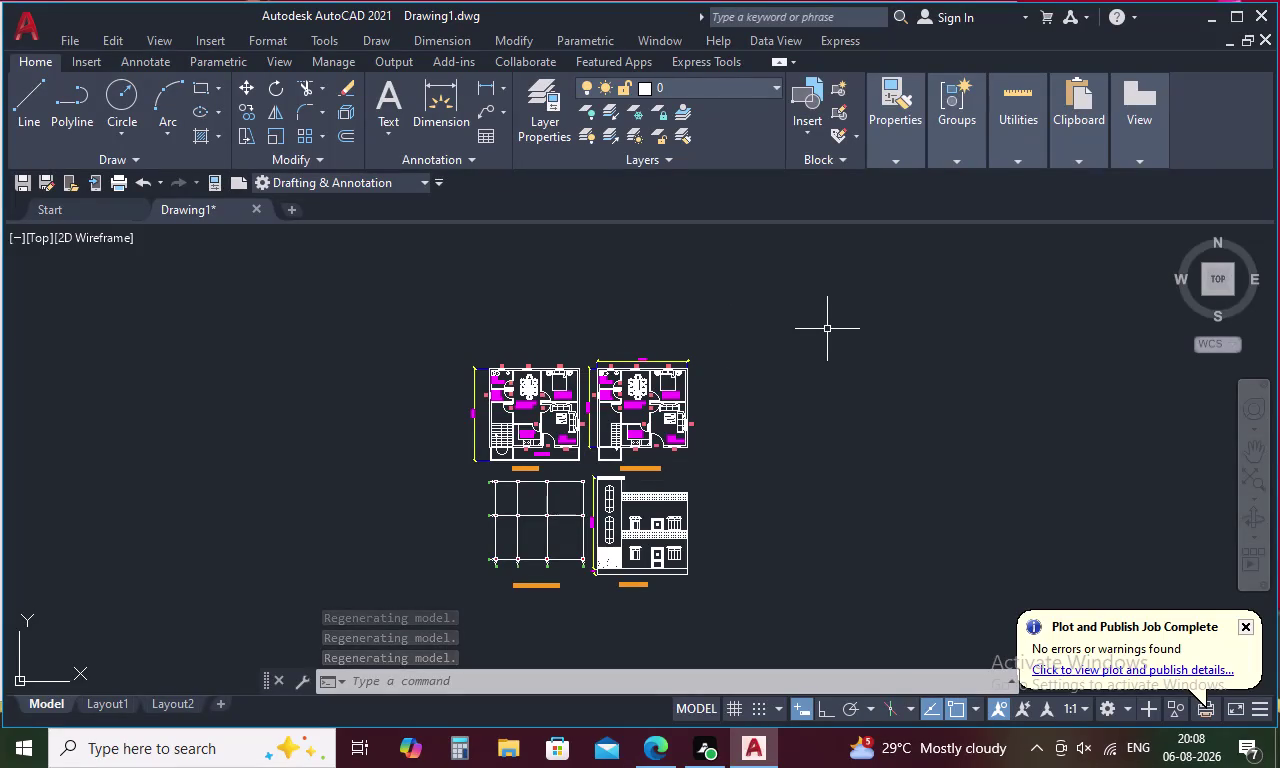
Lasso-select all four drawings on the sheet, then cancel the selection.
drag(841, 314, 841, 558)
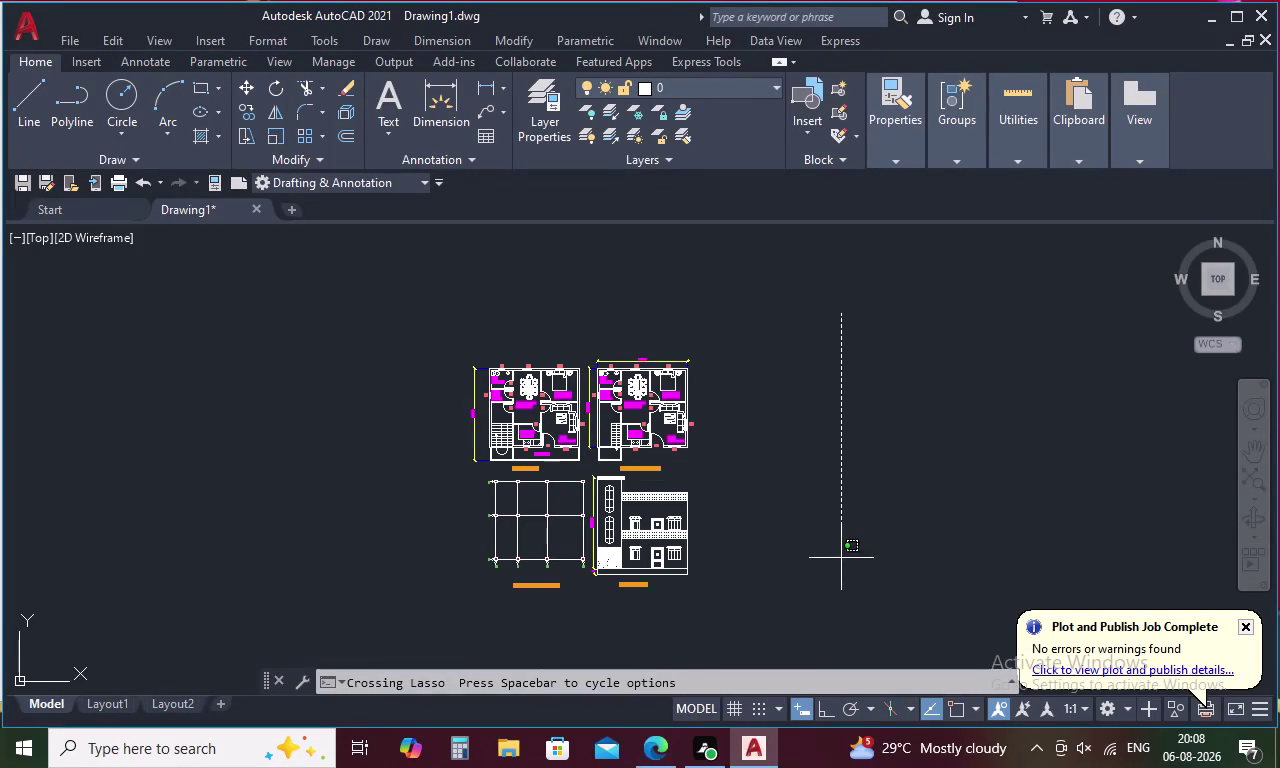
drag(841, 558, 685, 623)
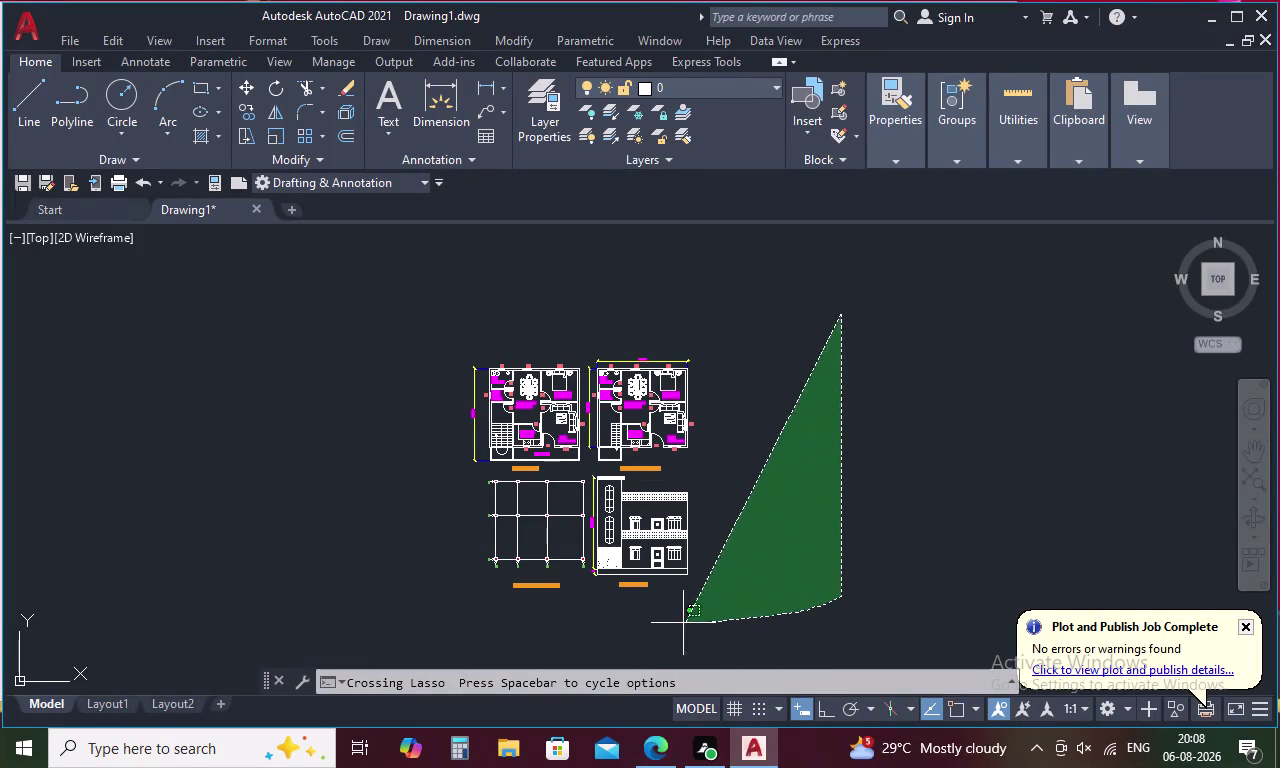
drag(685, 623, 345, 316)
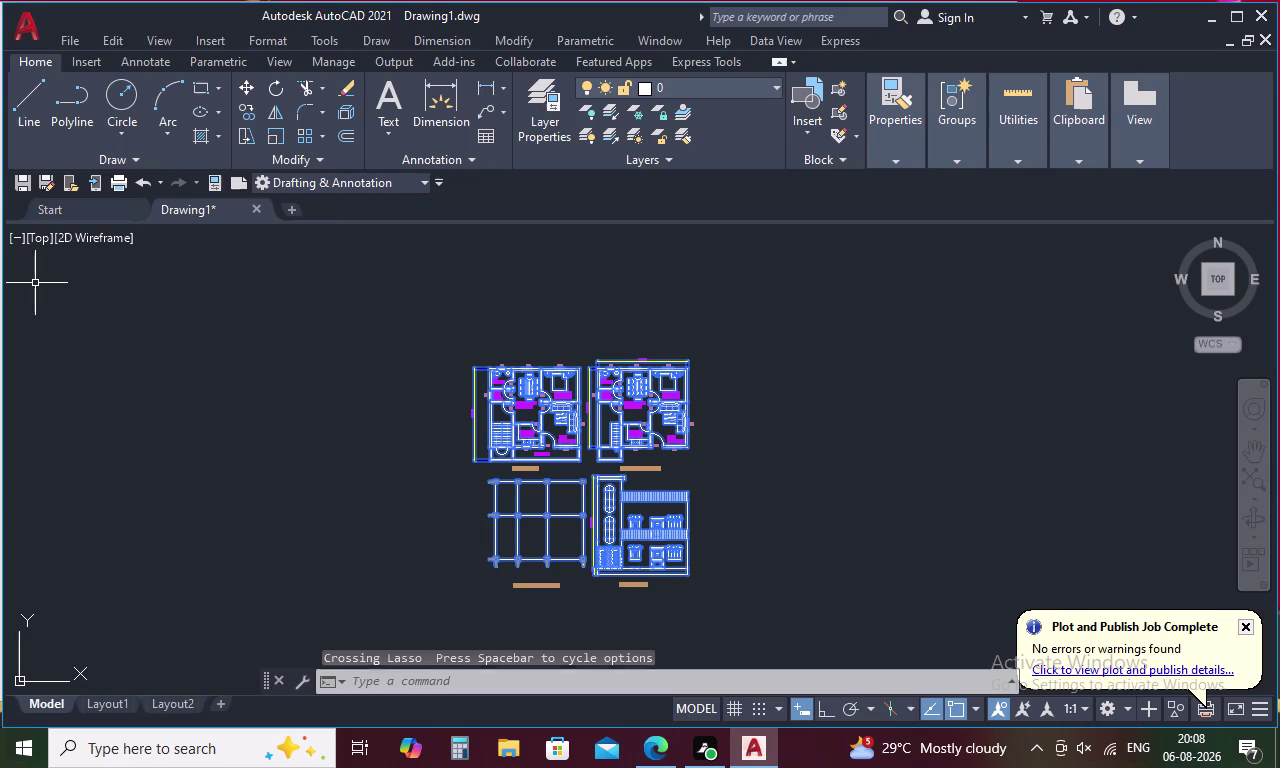
key(Escape)
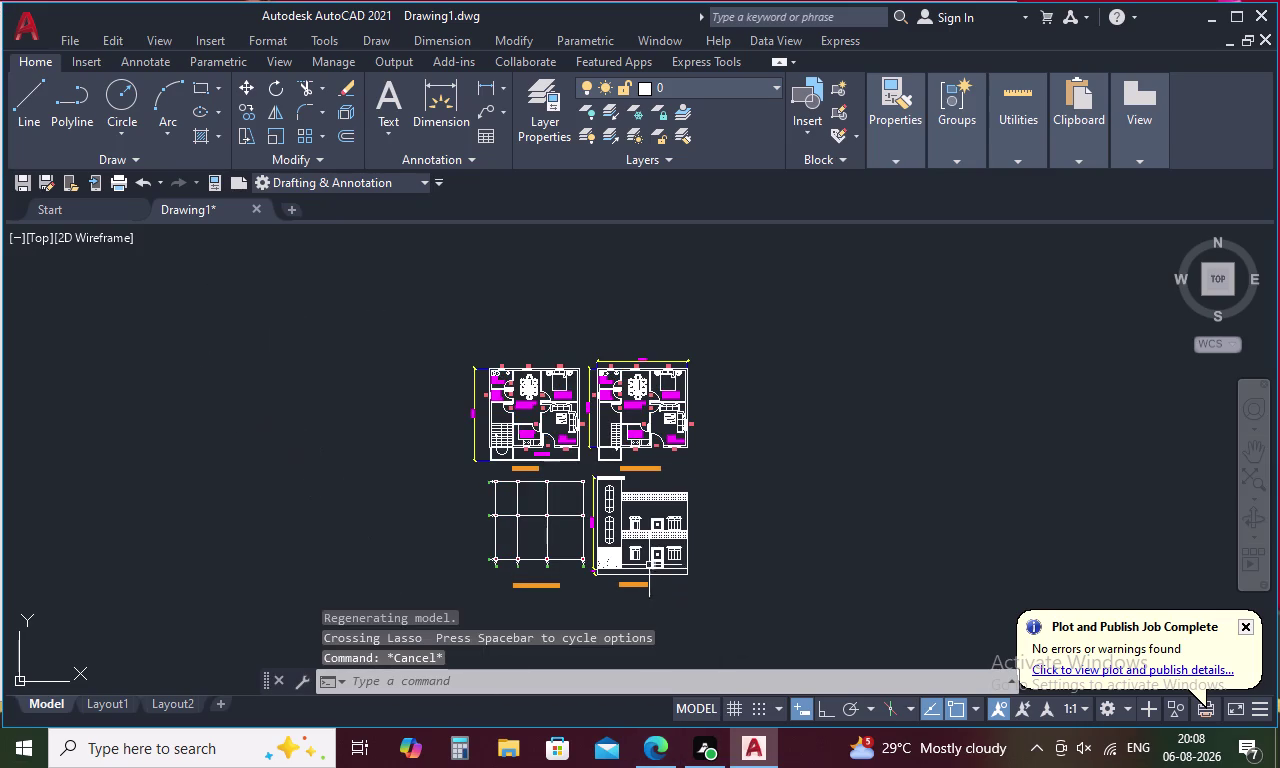
Zoom in on the elevation's two ground-floor grille windows in the hexagon cladding.
scroll(up, 3)
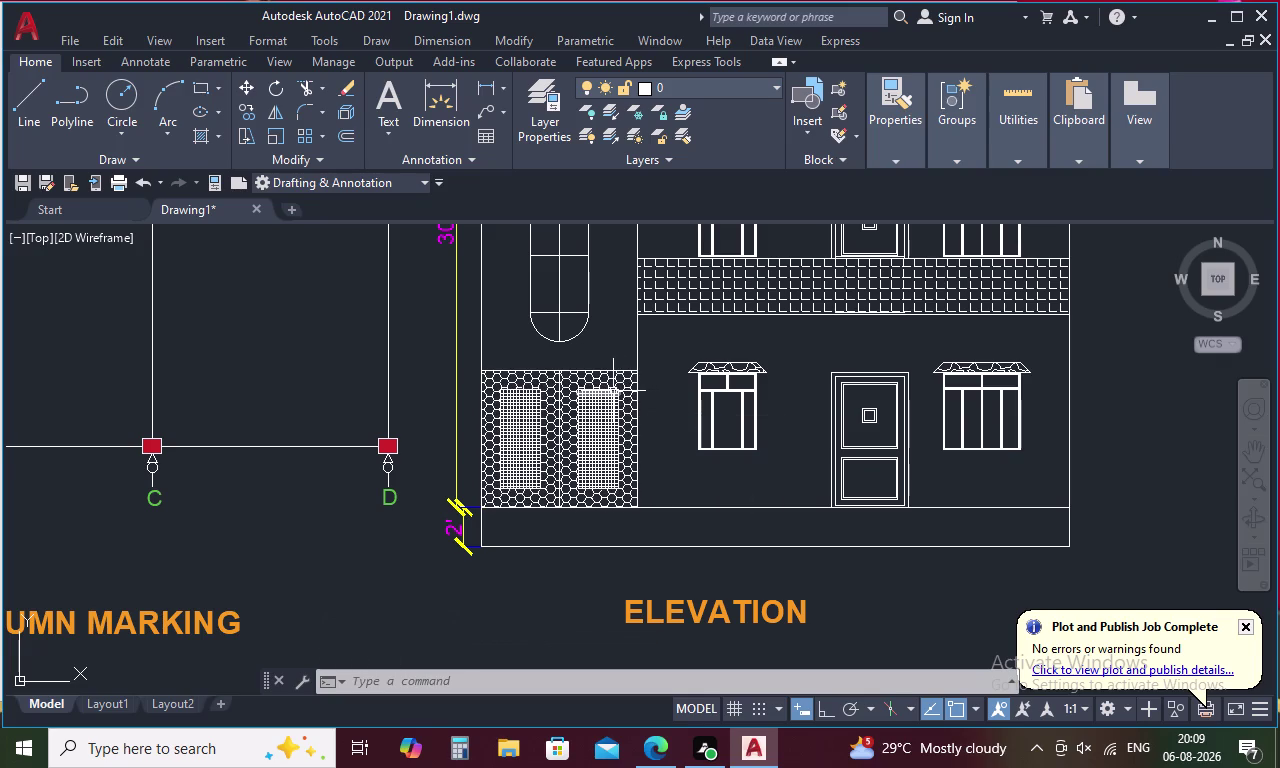
scroll(up, 3)
scroll(up, 3)
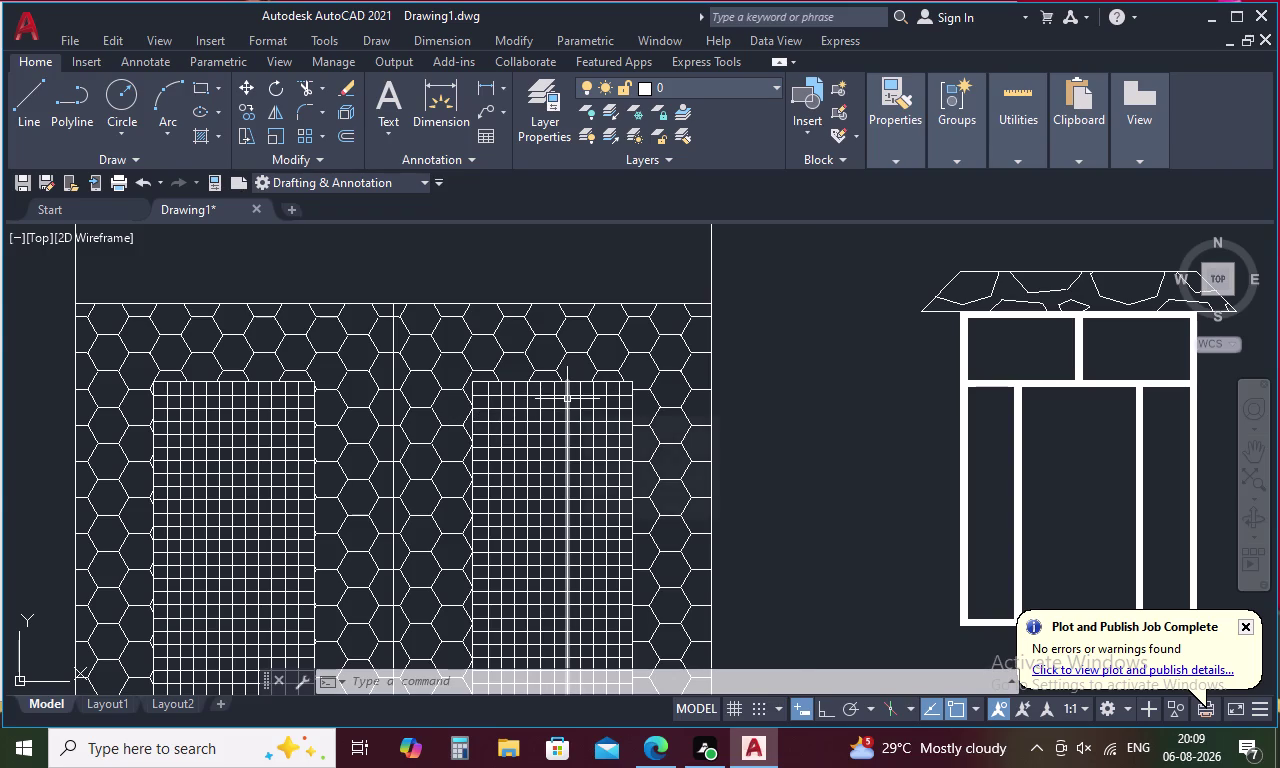
scroll(up, 3)
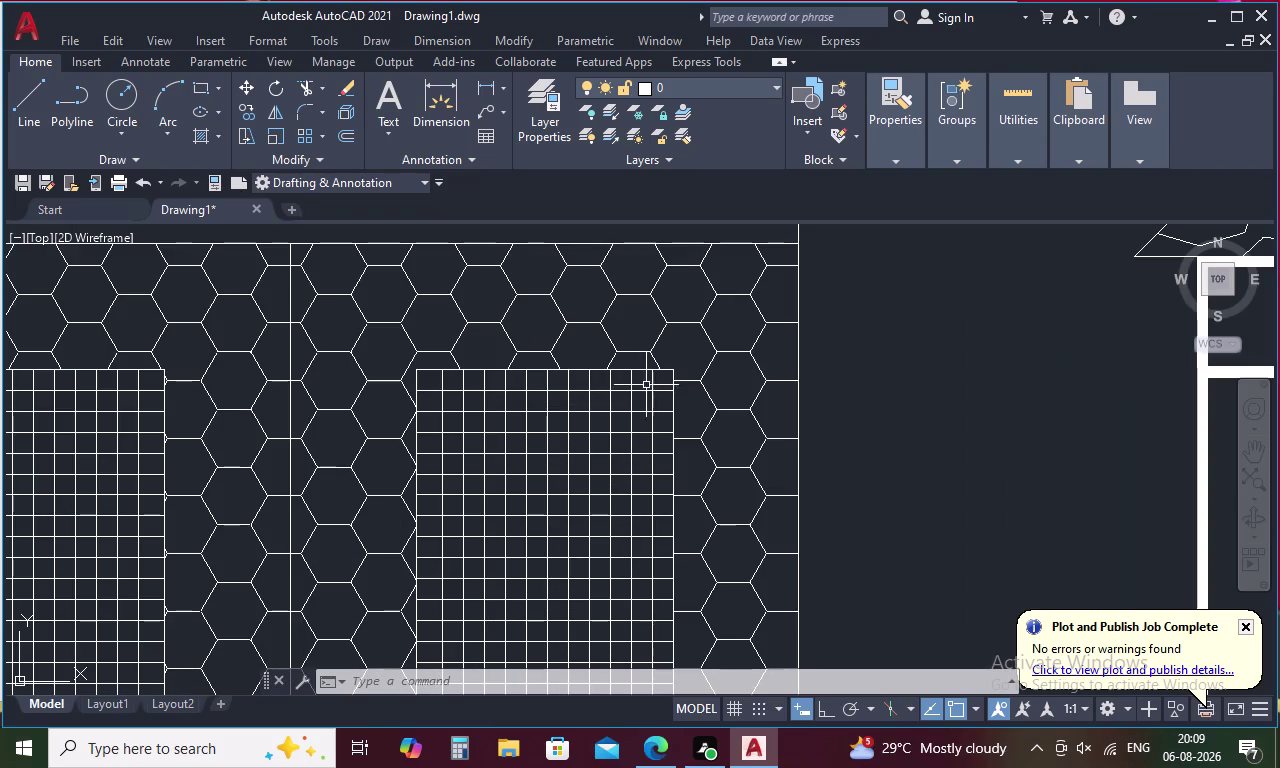
drag(657, 383, 469, 395)
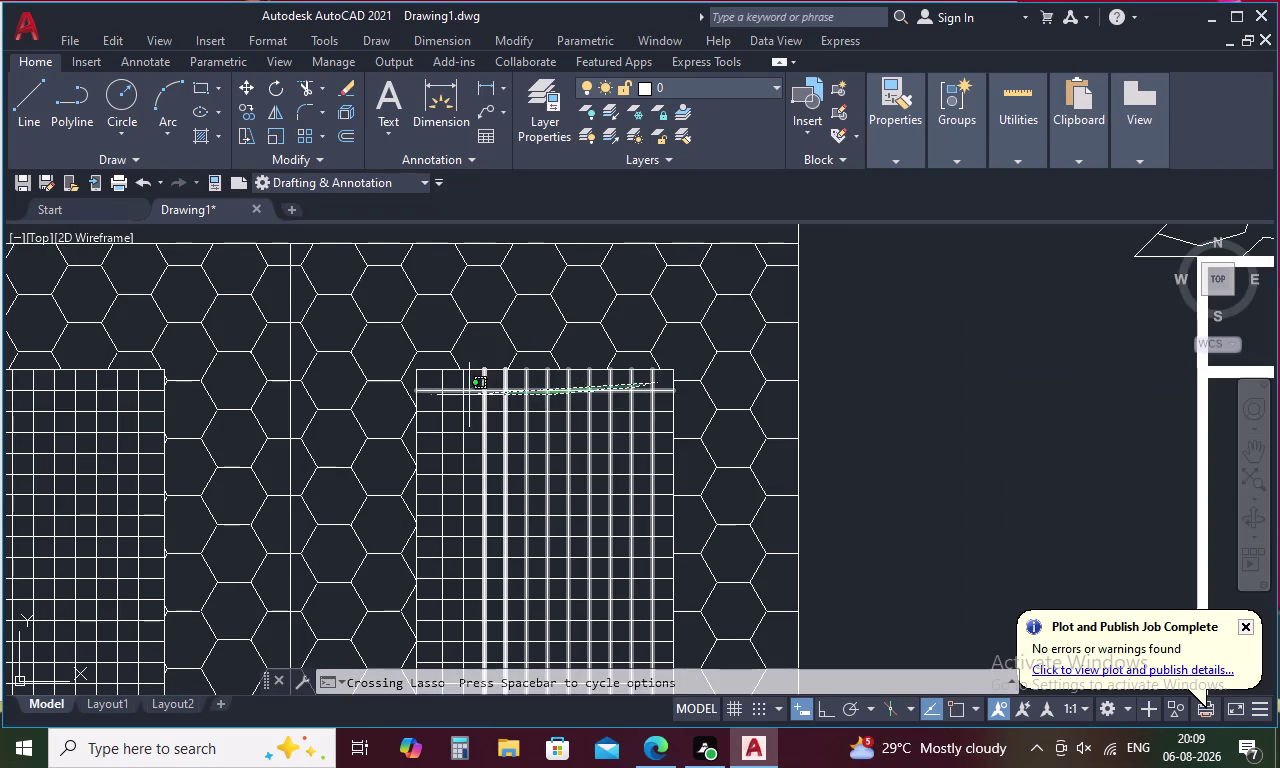
Select the right window's vertical grille bars, left-edge lines and upper horizontal bars.
drag(469, 395, 427, 395)
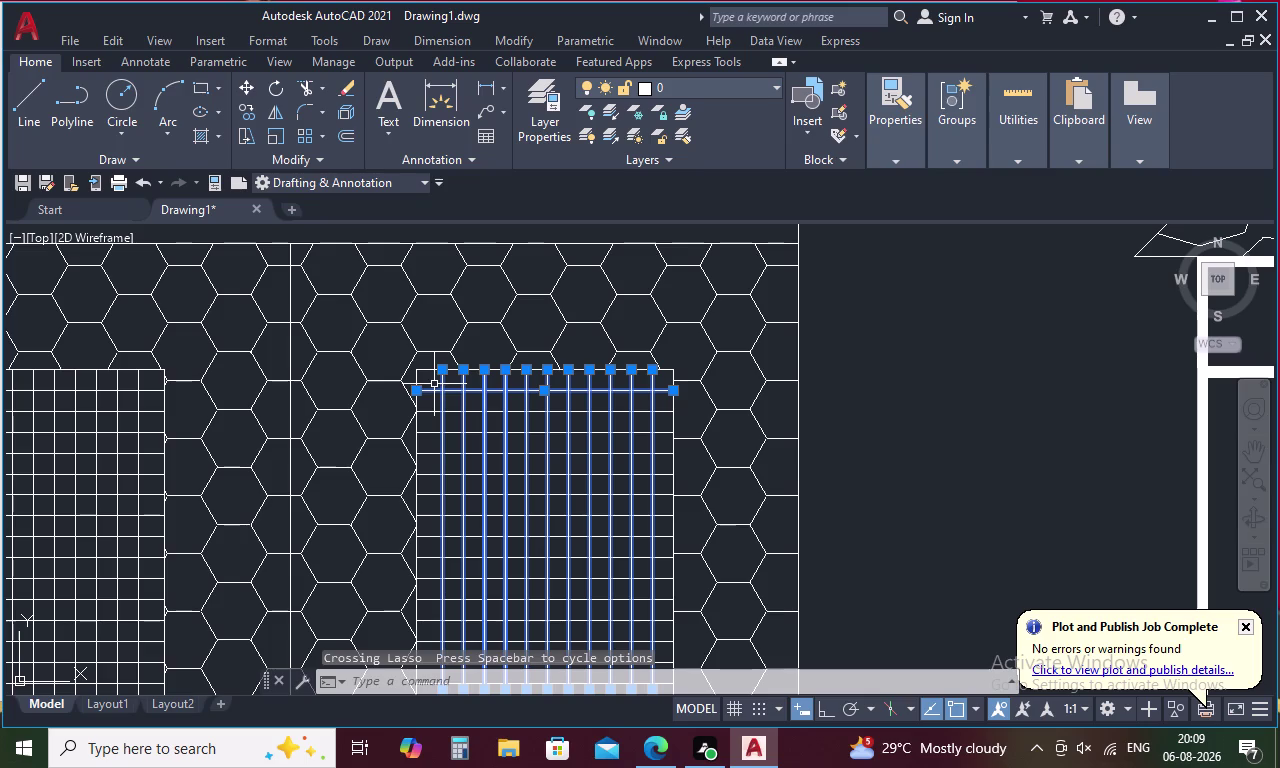
middle_drag(440, 382, 453, 375)
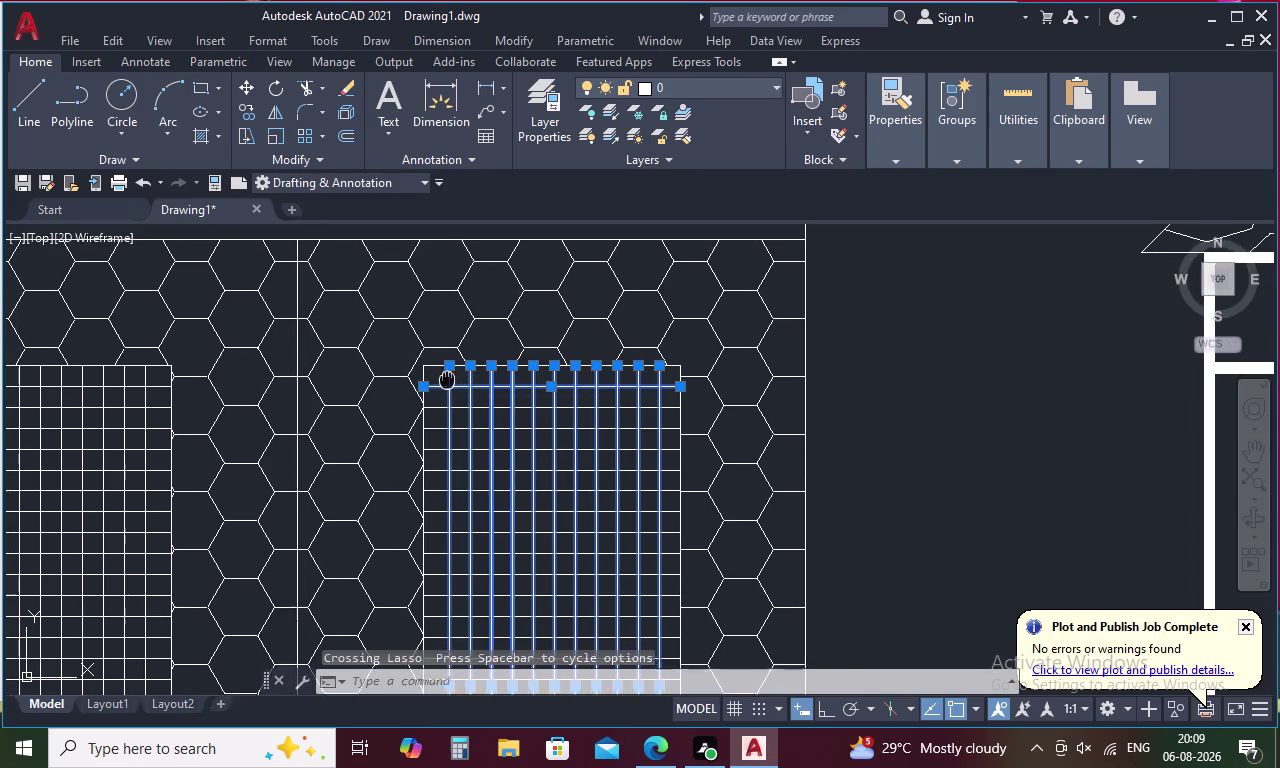
middle_drag(453, 375, 490, 321)
drag(486, 322, 477, 427)
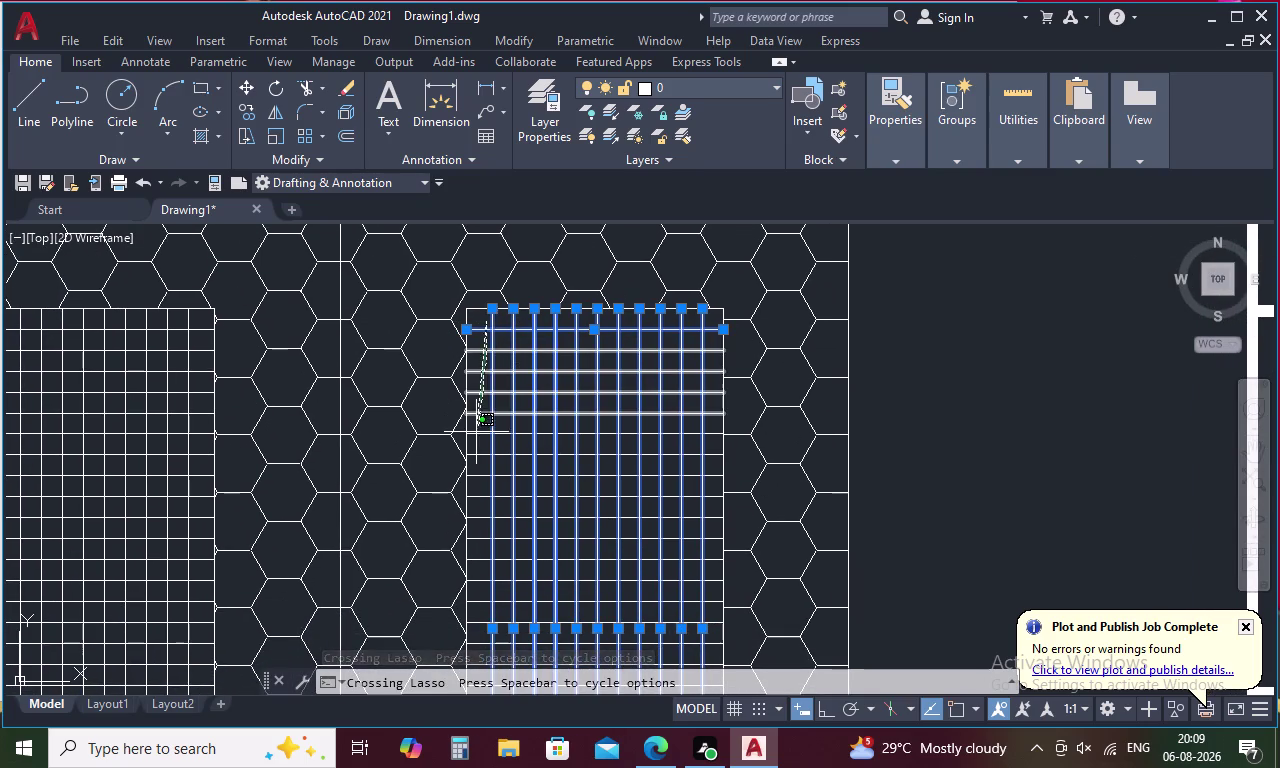
drag(477, 427, 476, 437)
middle_drag(498, 441, 530, 290)
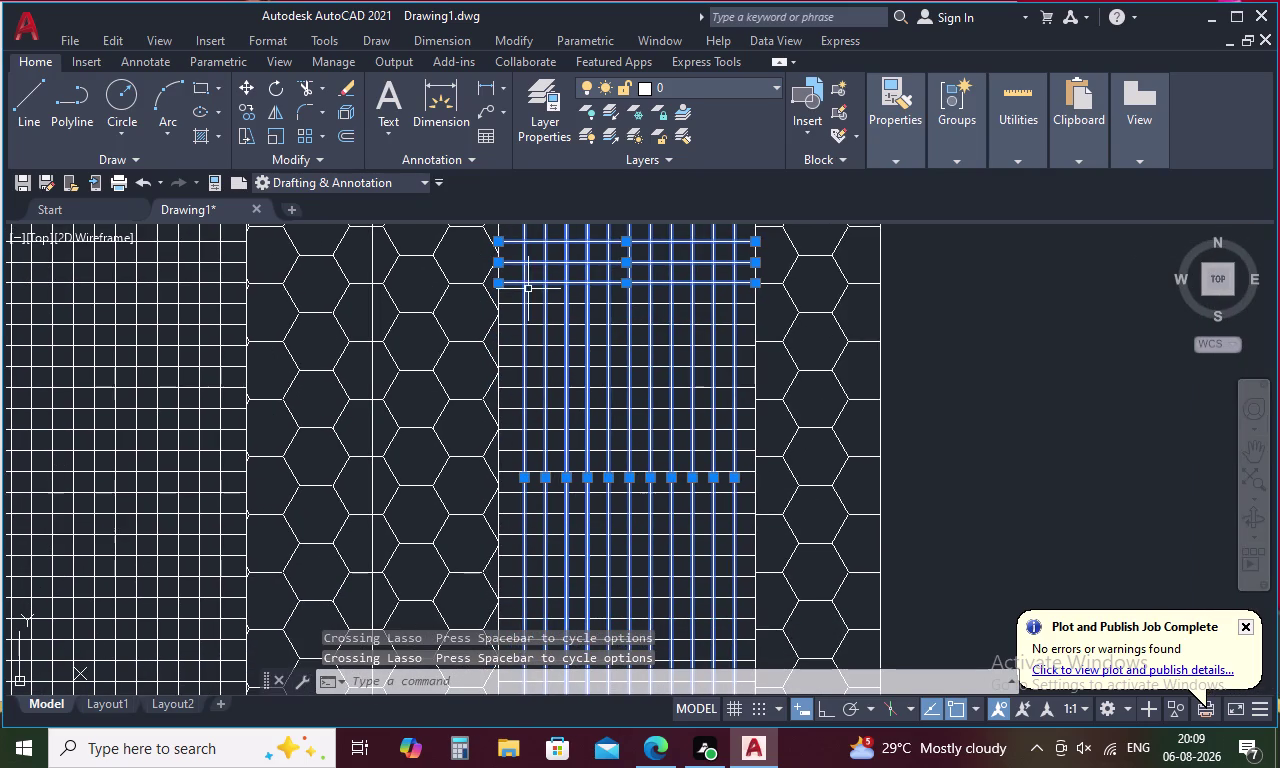
drag(518, 293, 506, 502)
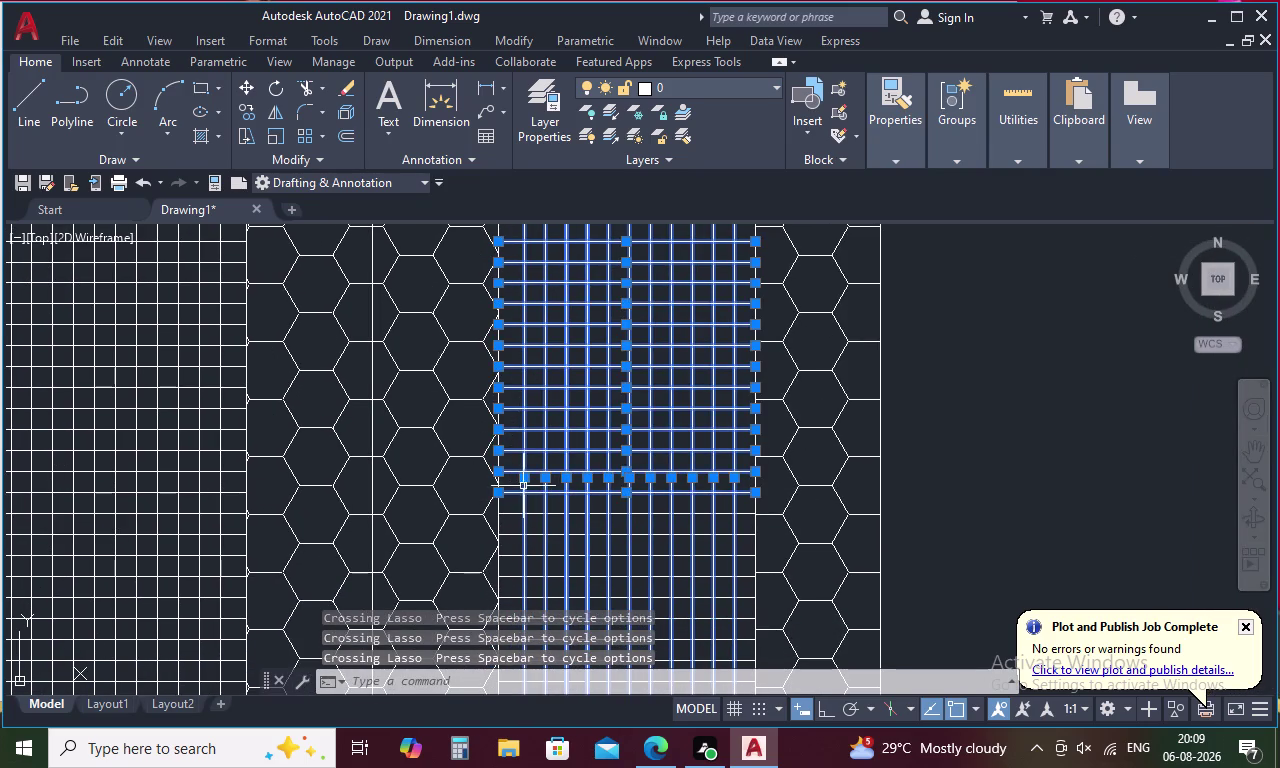
Add the remaining horizontal bars and central divider, then delete the right window's grille.
middle_drag(535, 485, 555, 322)
drag(537, 344, 533, 361)
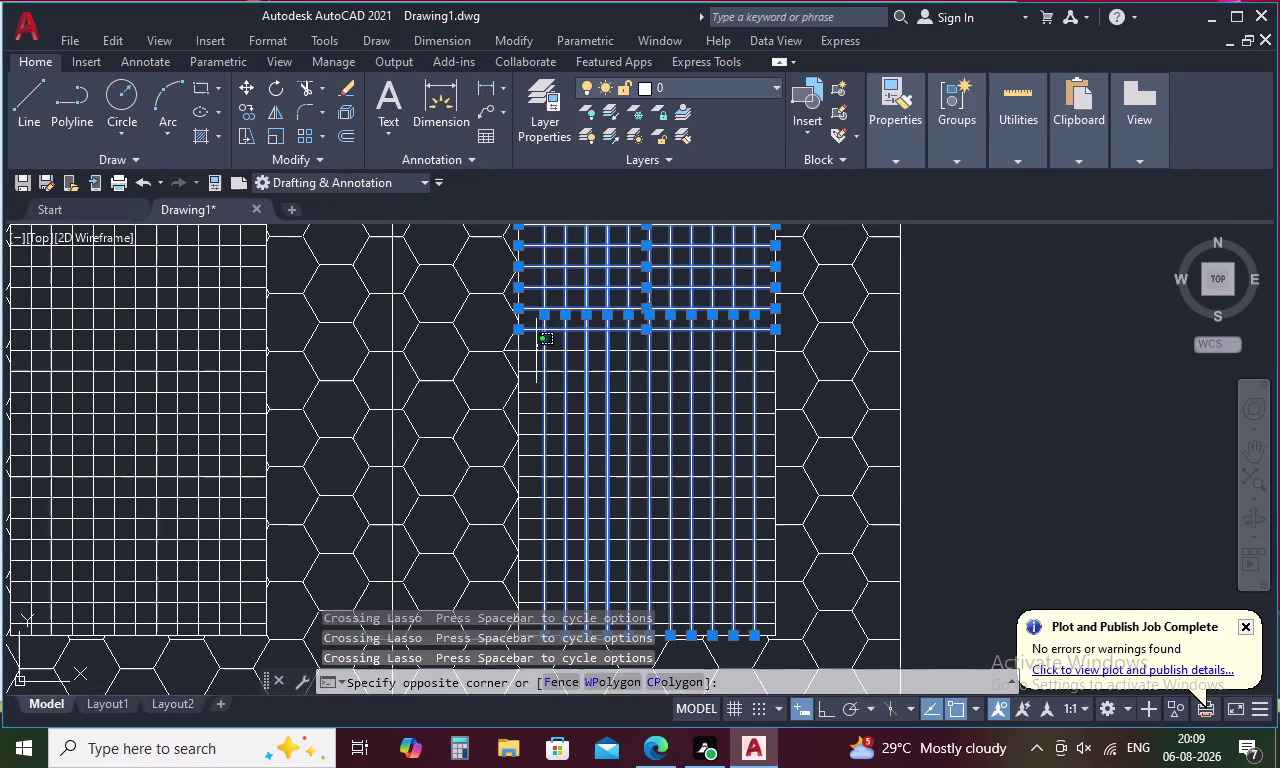
drag(533, 361, 526, 456)
middle_drag(568, 435, 589, 310)
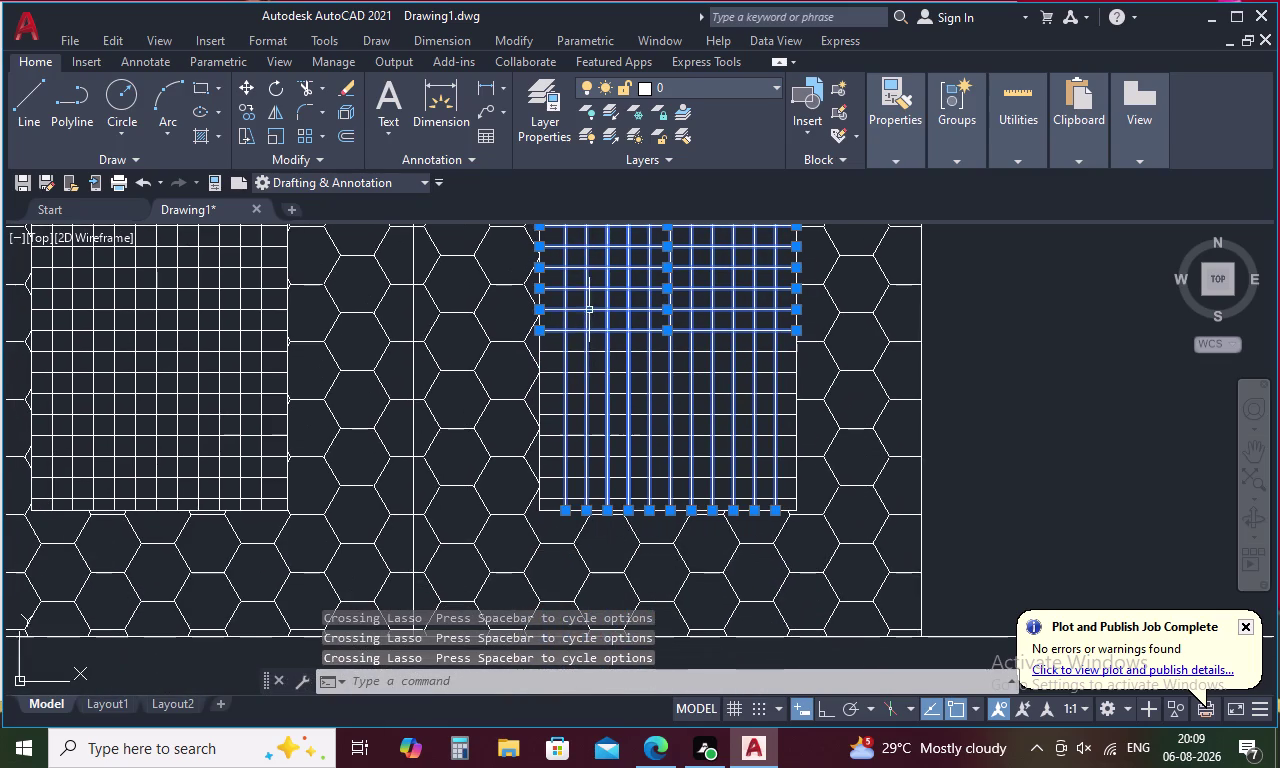
drag(554, 344, 553, 501)
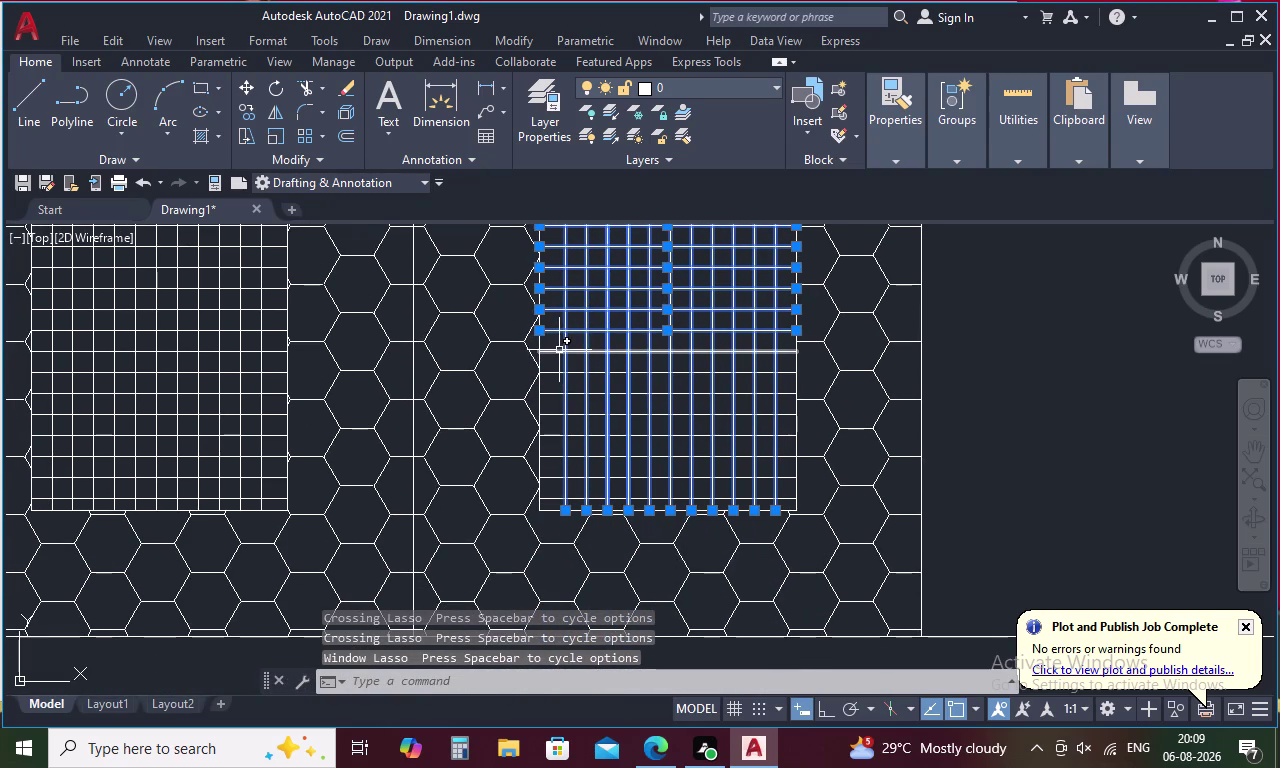
drag(558, 346, 550, 508)
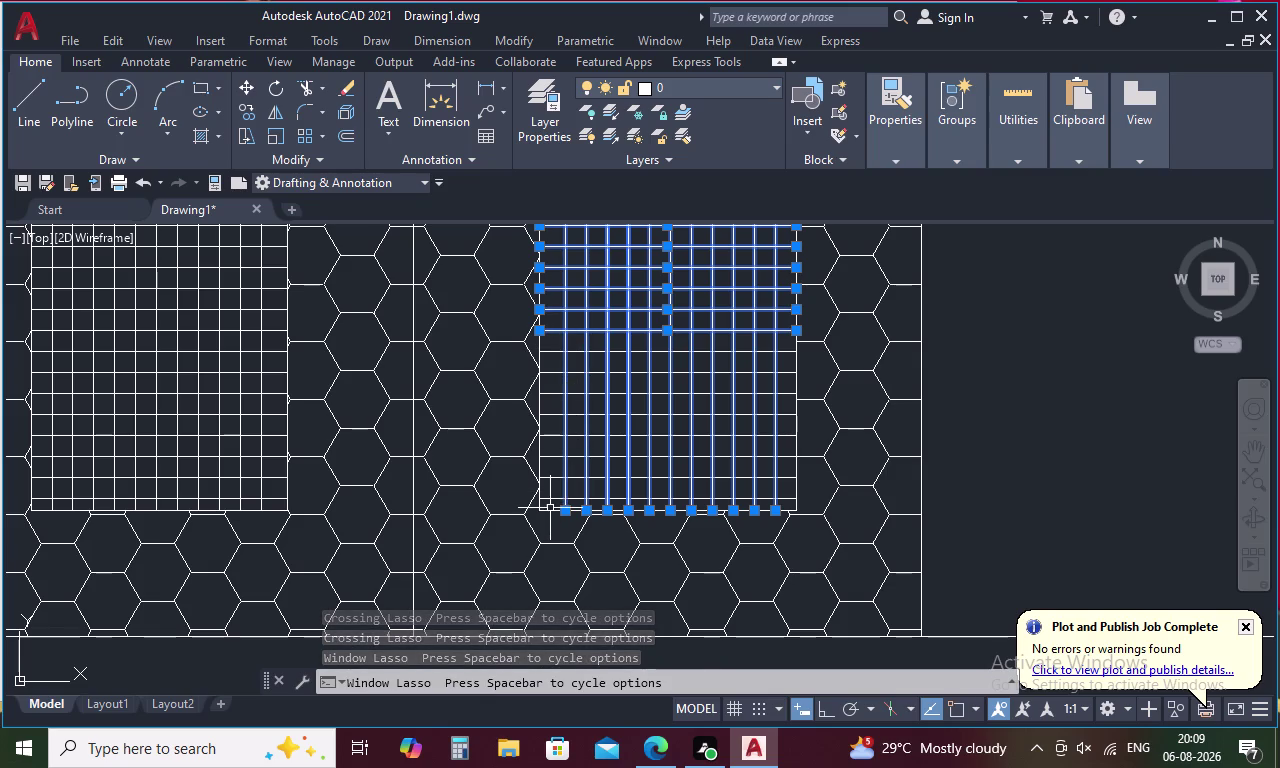
drag(572, 342, 570, 360)
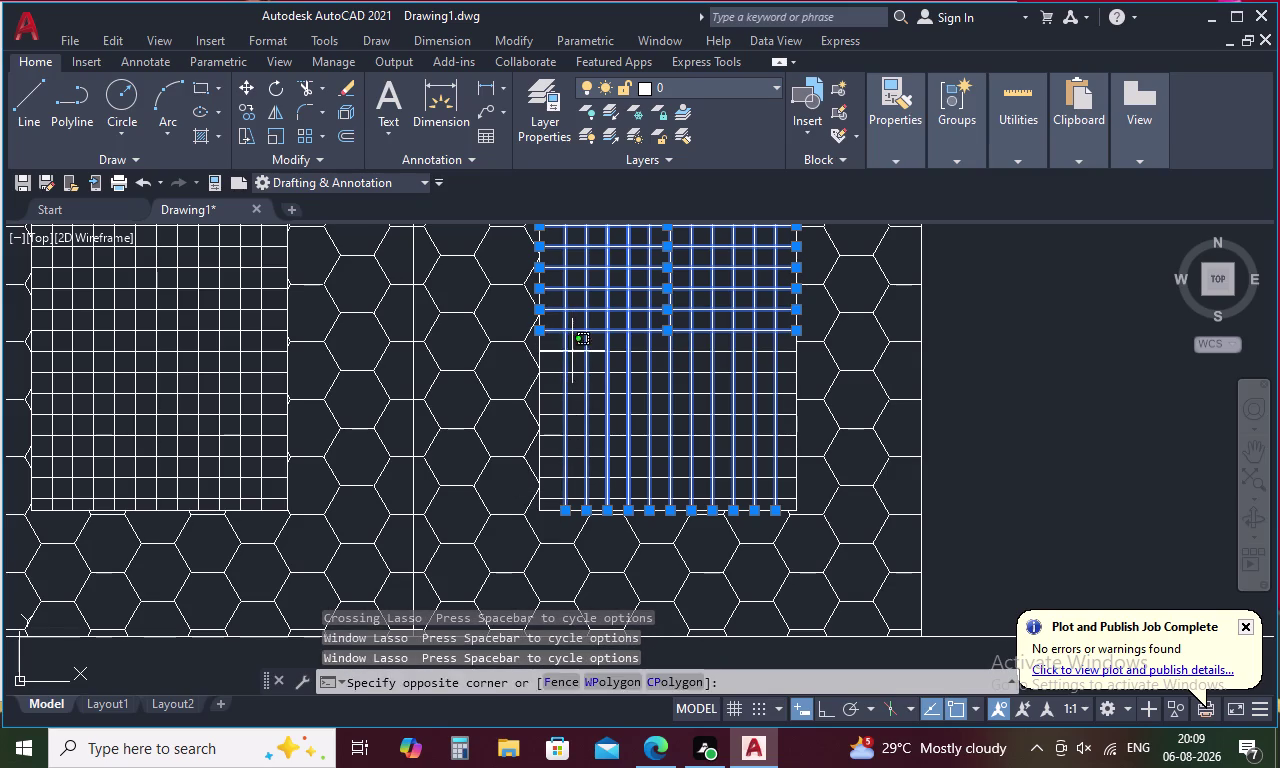
drag(570, 360, 541, 507)
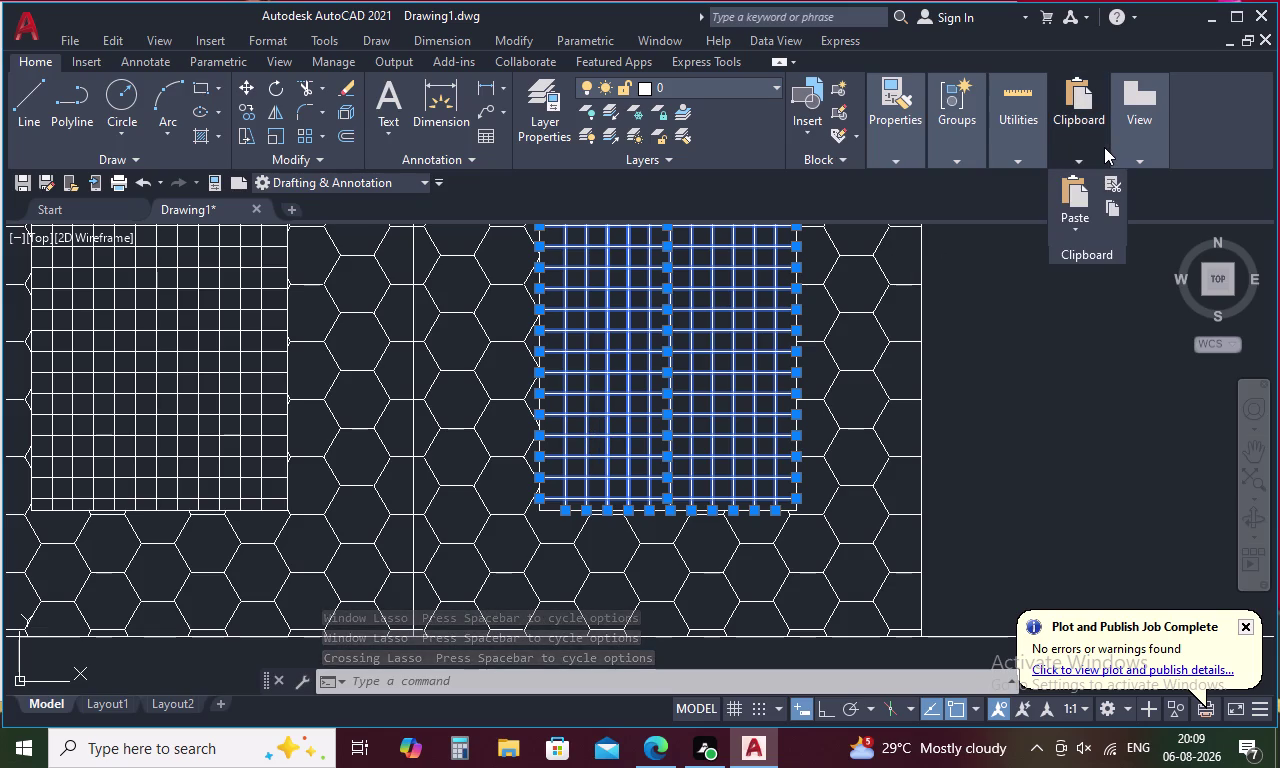
key(Delete)
key(Delete)
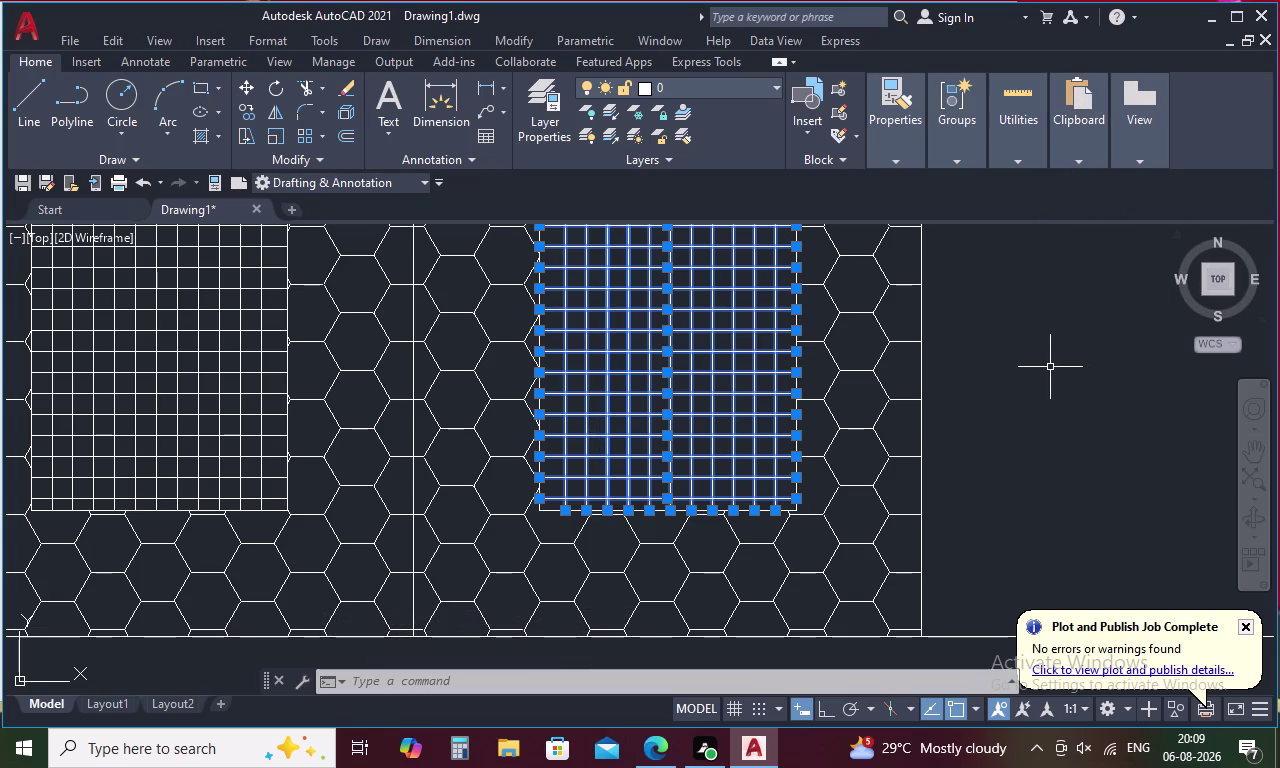
key(Delete)
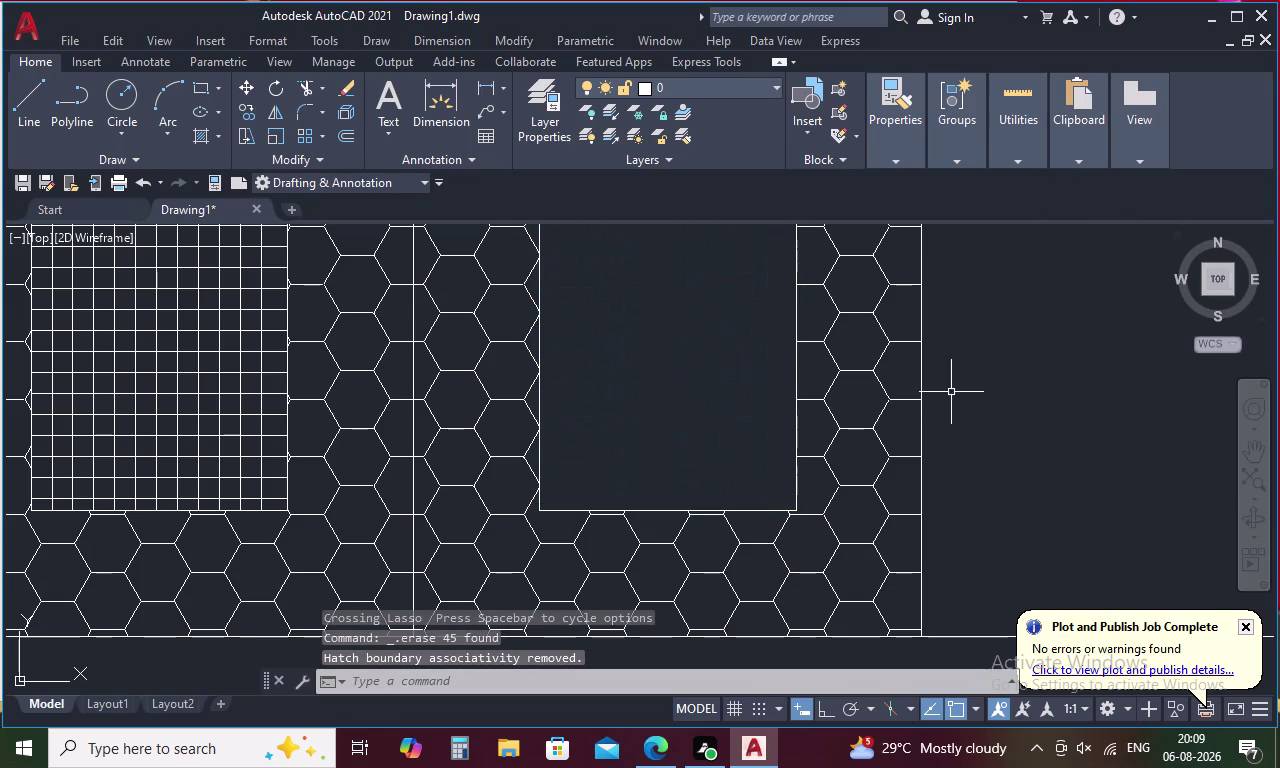
Start the Offset command (O) with an offset distance of 4.
scroll(down, 3)
scroll(up, 3)
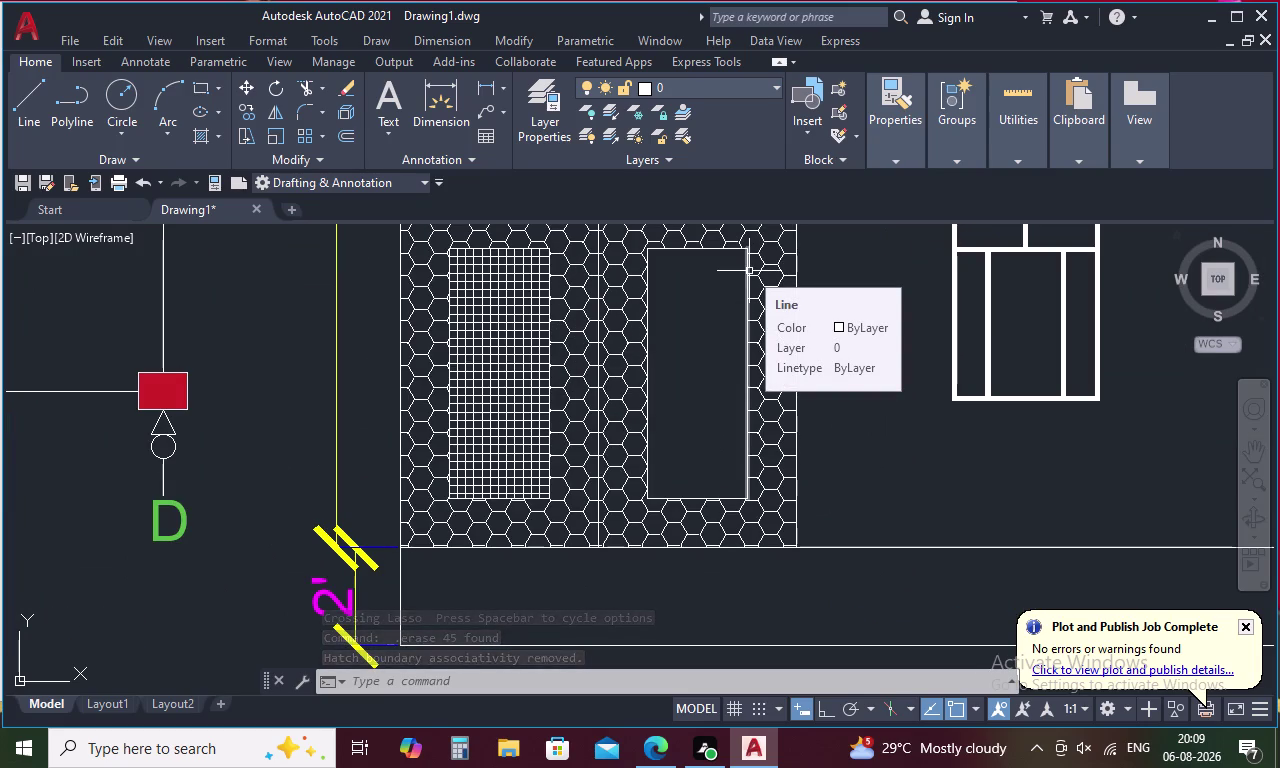
key(o)
key(Return)
key(4)
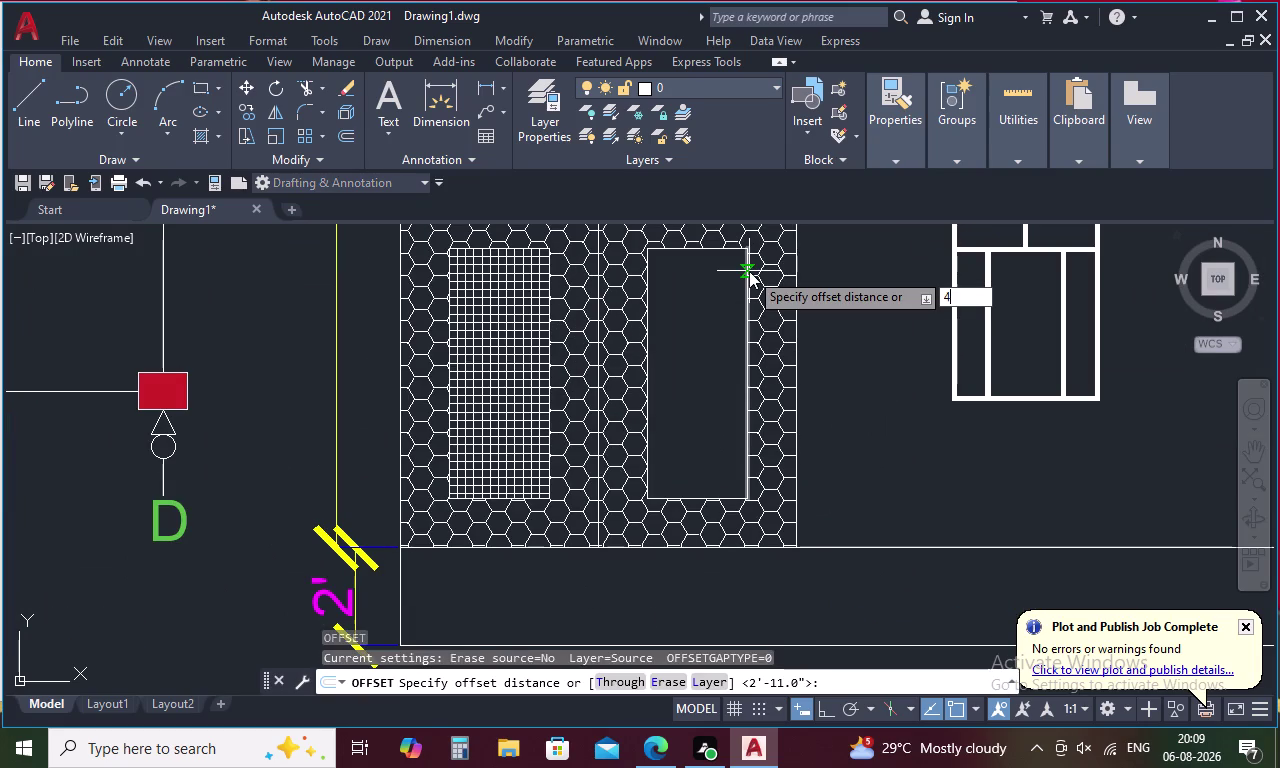
key(Return)
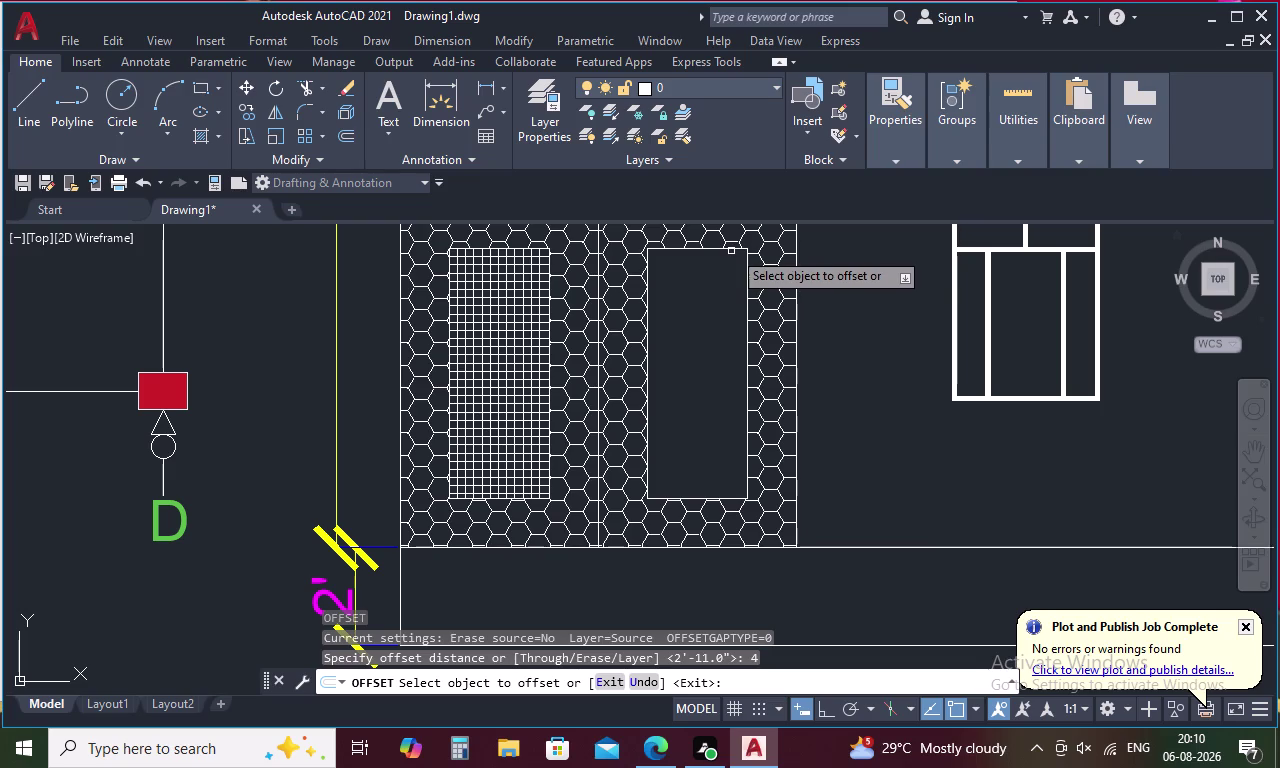
Offset horizontal bars downward from the empty window's top edge to its bottom.
click(732, 250)
click(715, 276)
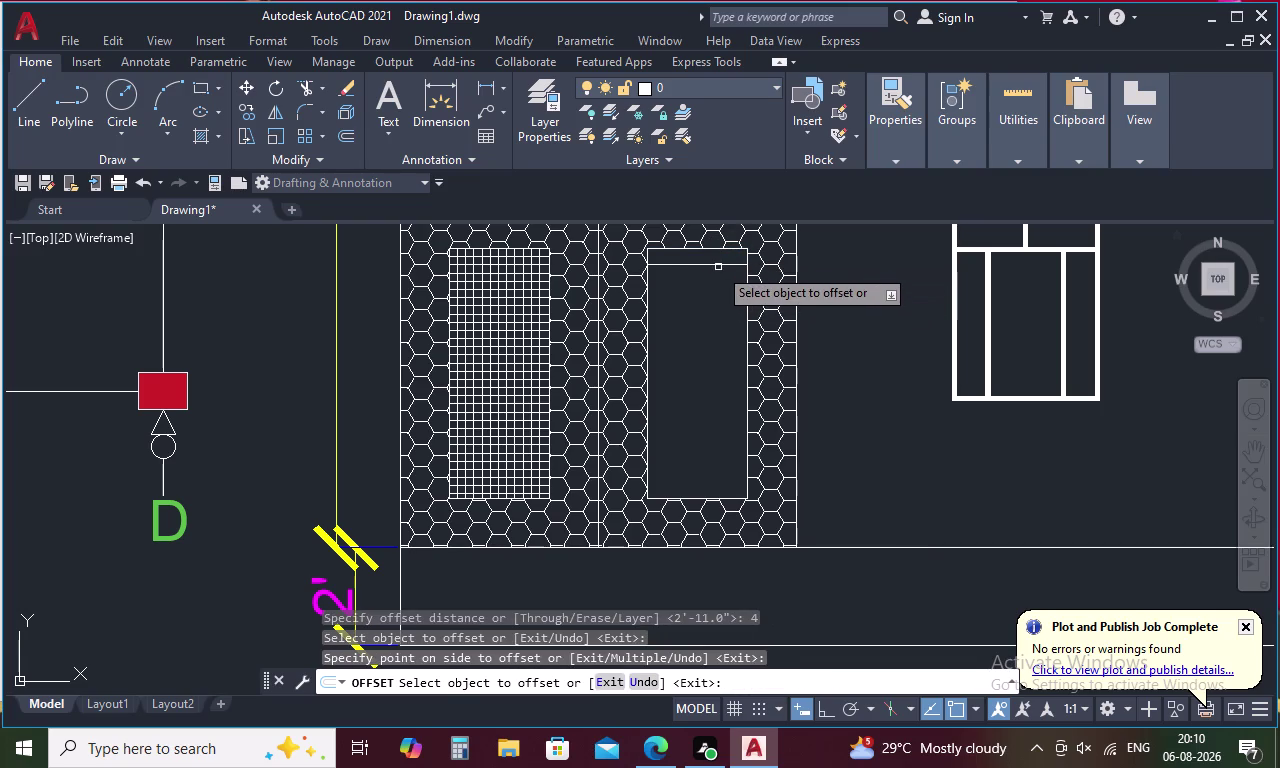
click(718, 267)
click(707, 309)
click(728, 284)
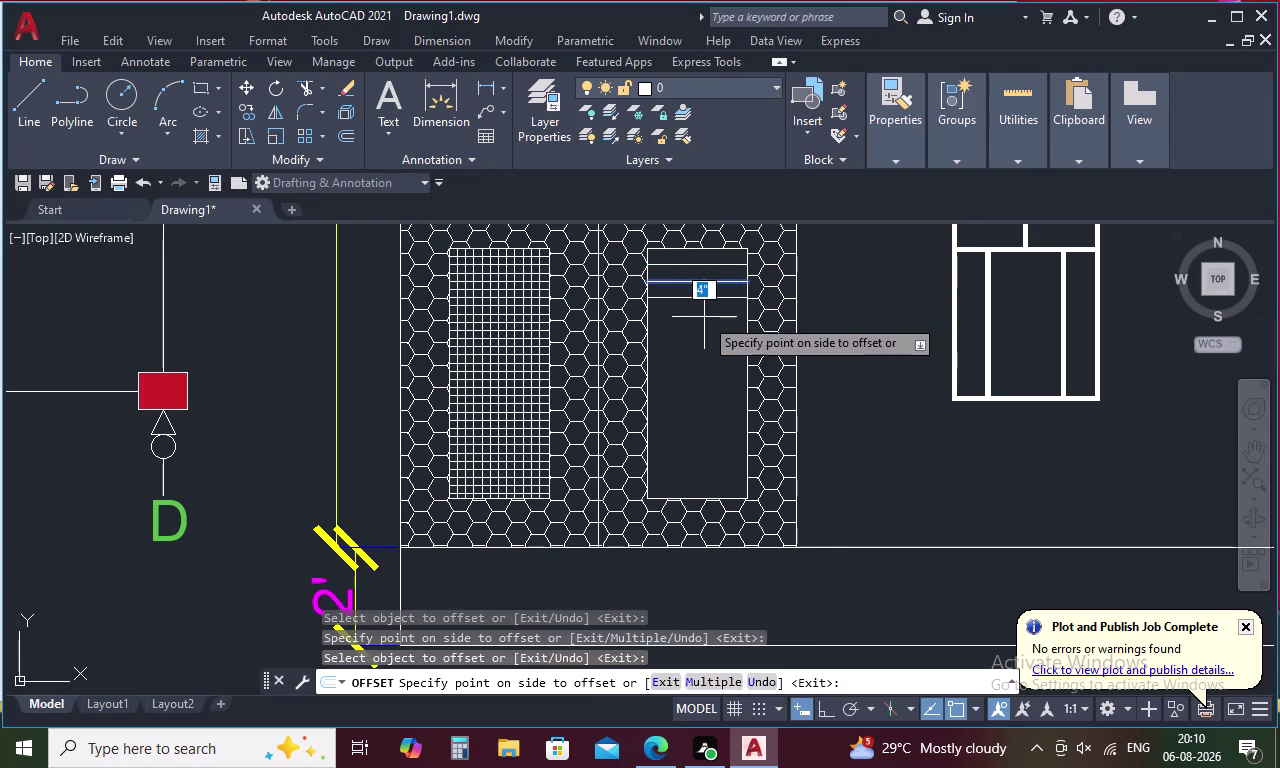
click(696, 325)
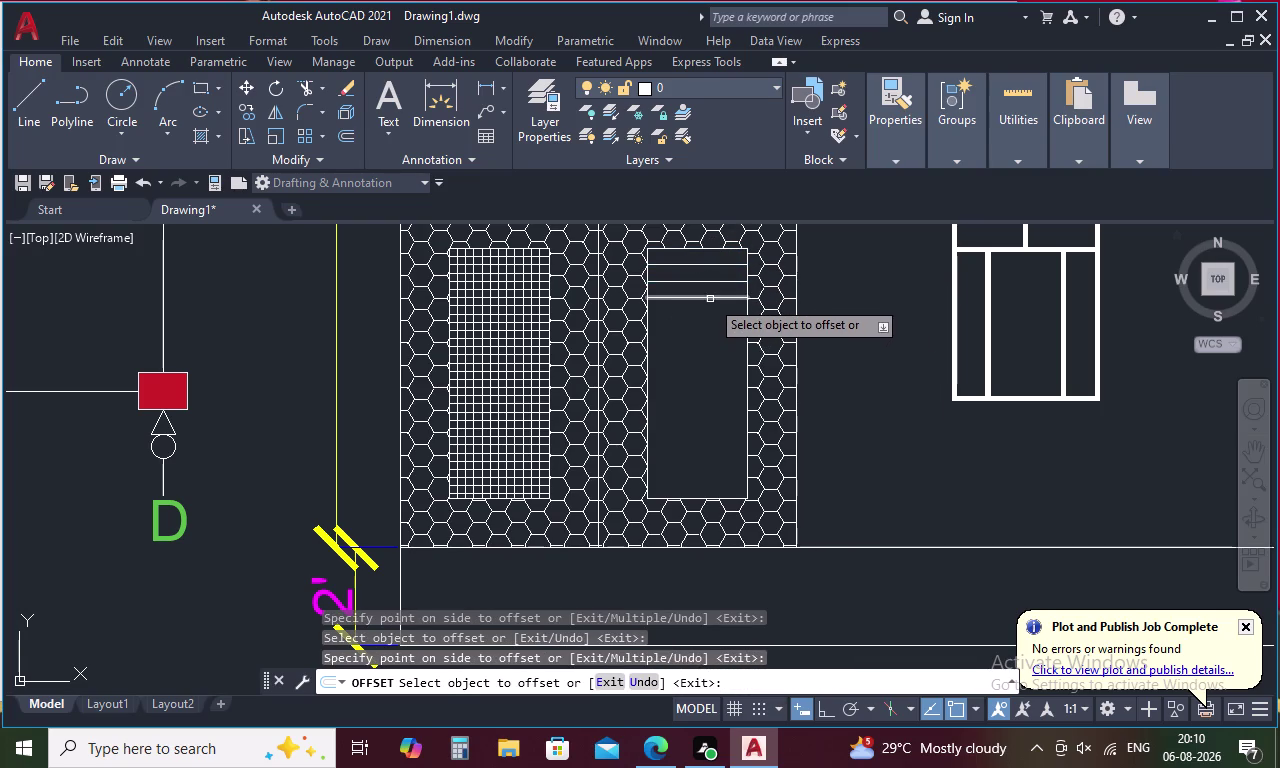
click(710, 299)
click(703, 324)
click(706, 314)
click(705, 327)
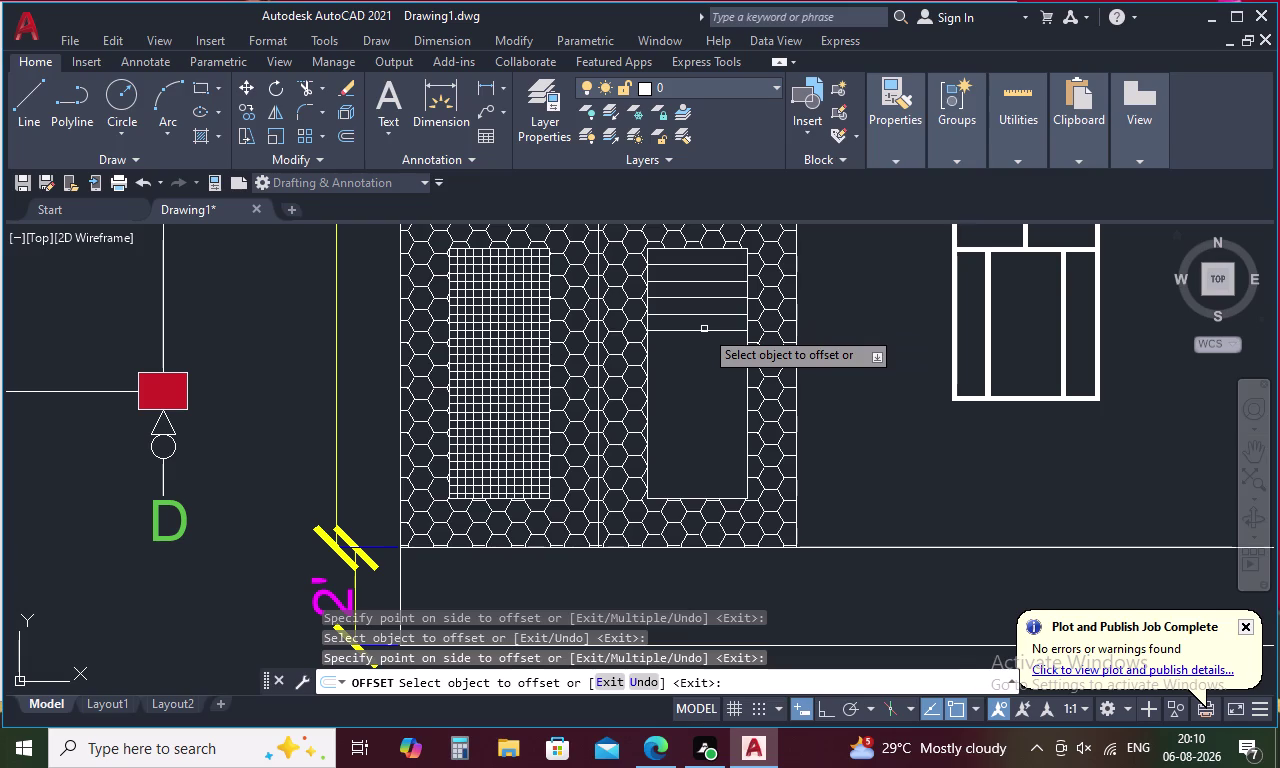
click(704, 330)
click(697, 366)
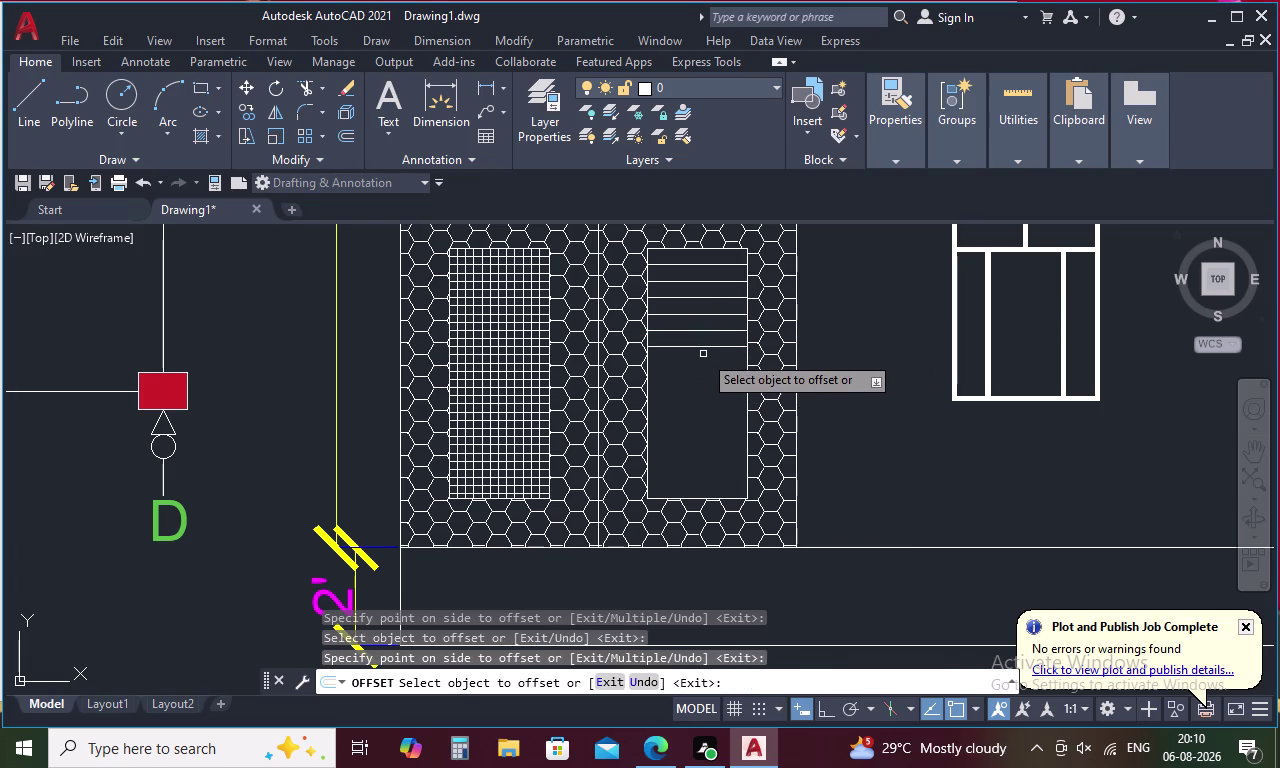
click(708, 348)
click(703, 370)
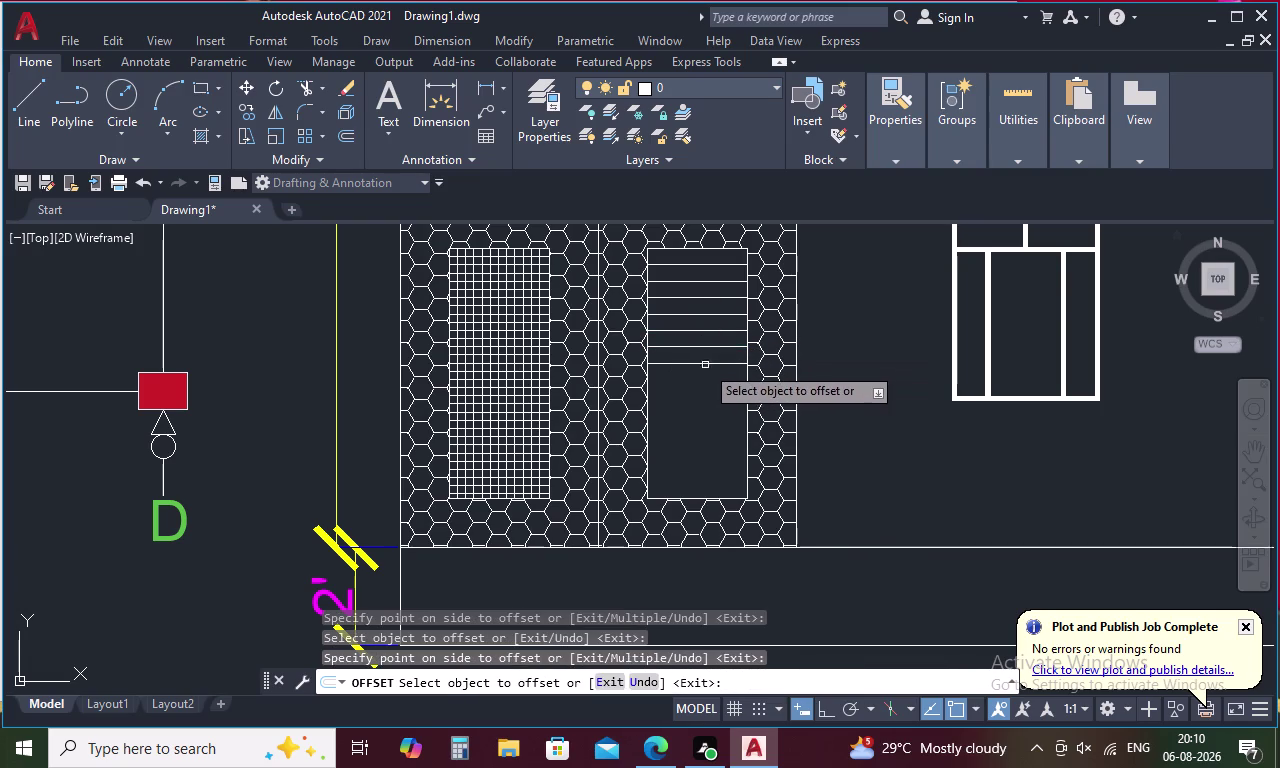
click(706, 364)
click(704, 382)
click(704, 382)
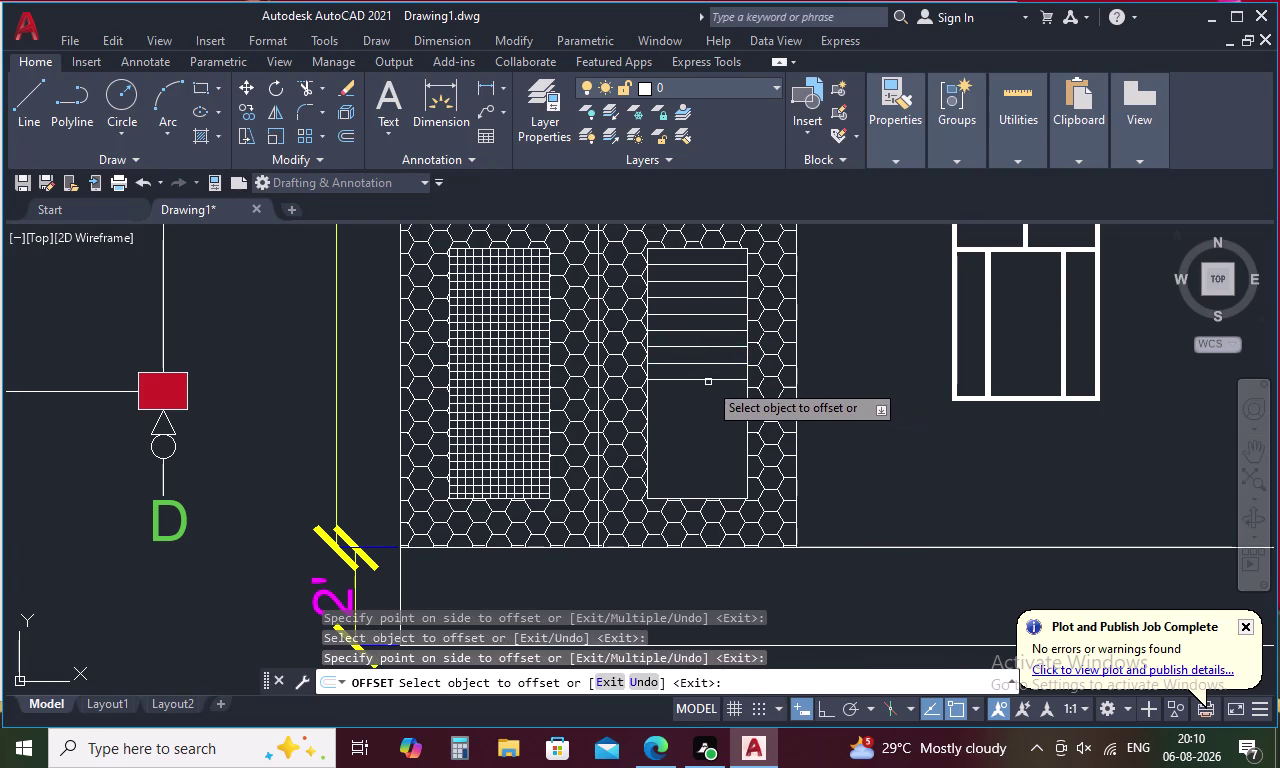
click(708, 381)
click(705, 391)
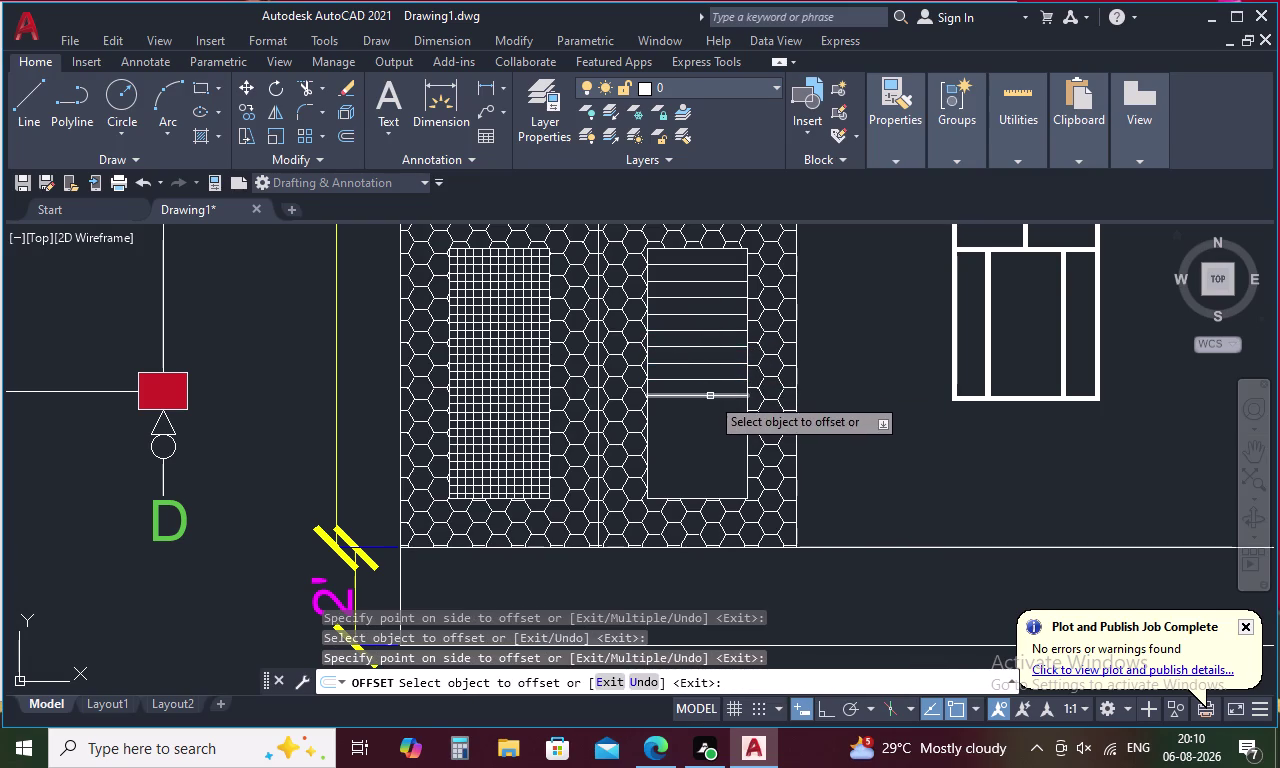
click(710, 396)
click(702, 421)
click(708, 413)
click(701, 436)
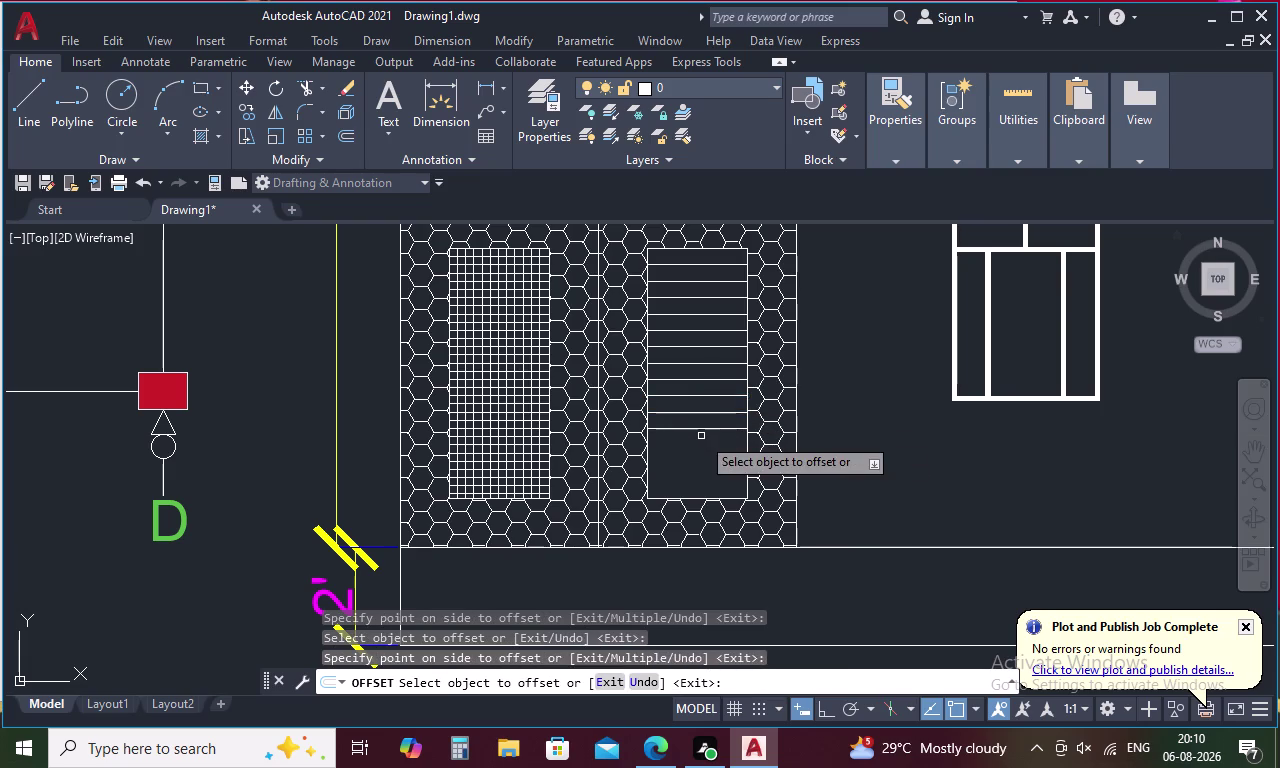
click(705, 428)
click(701, 445)
click(701, 445)
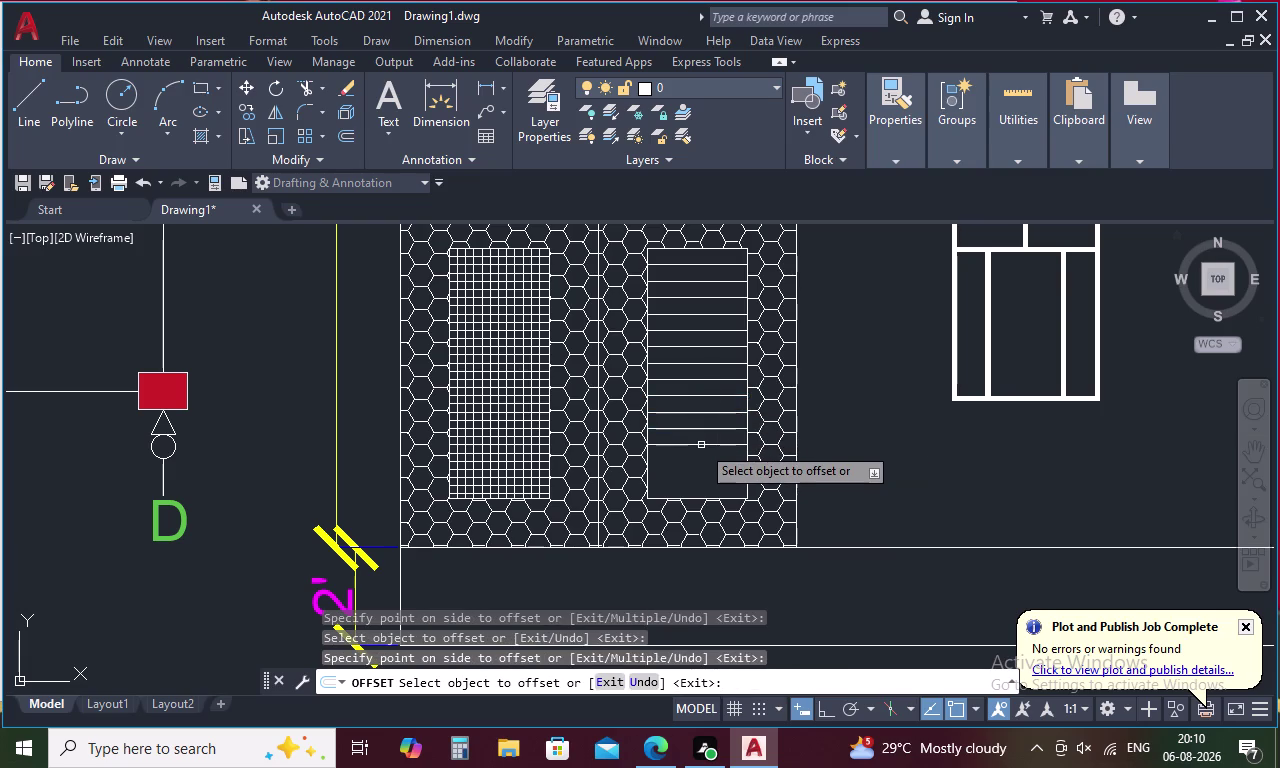
click(712, 445)
click(699, 463)
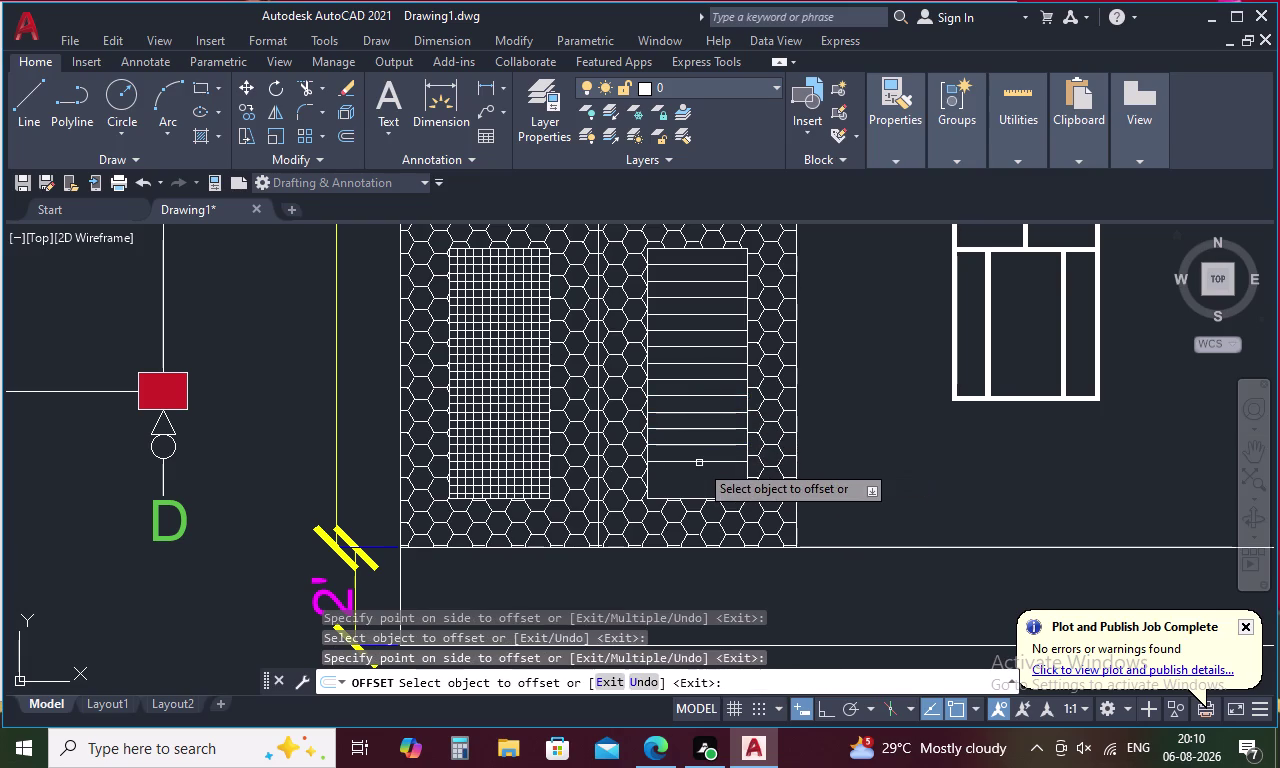
click(699, 463)
click(701, 463)
click(696, 477)
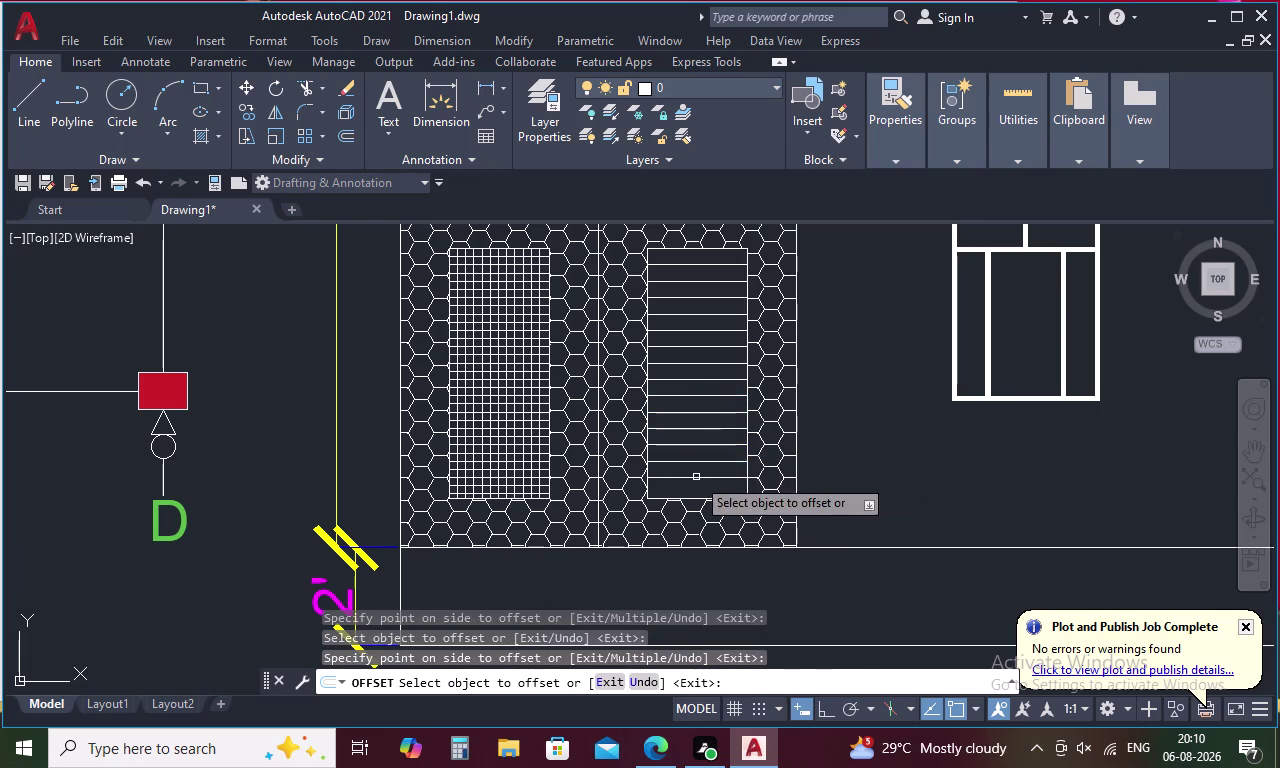
click(702, 478)
click(698, 493)
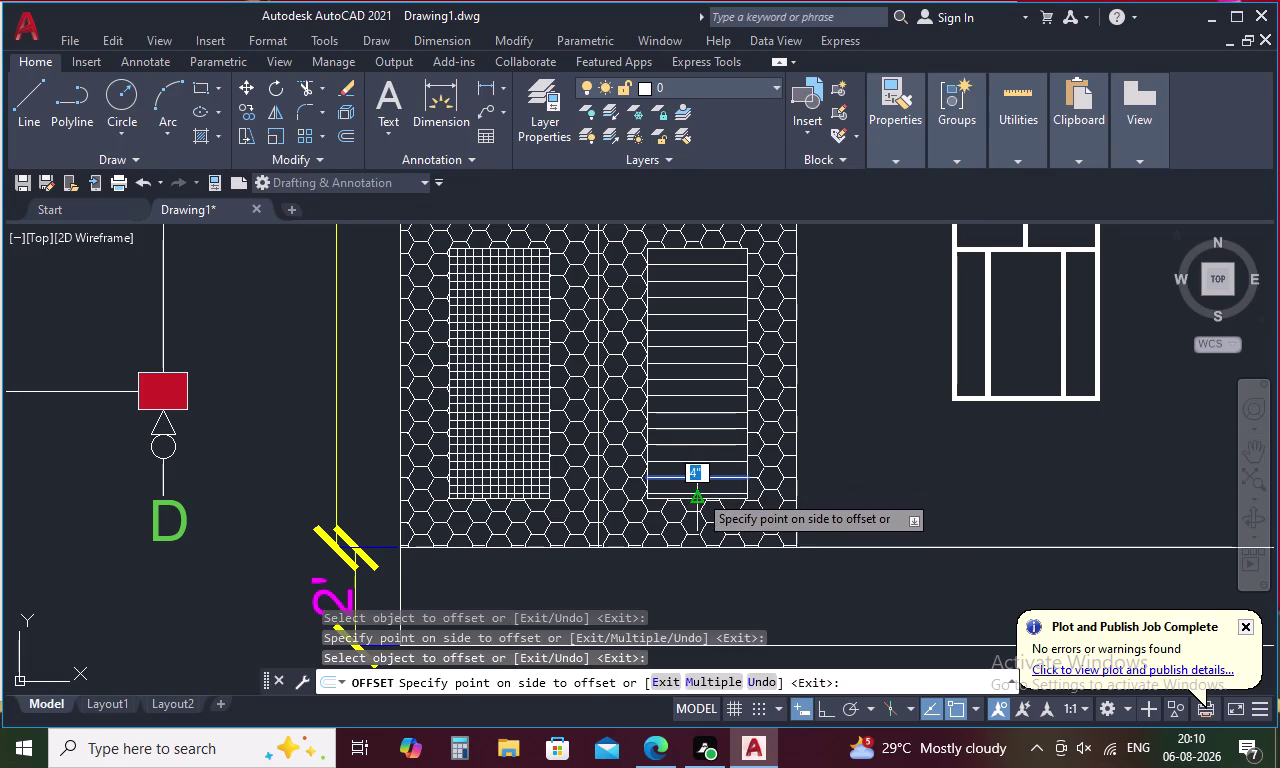
click(748, 450)
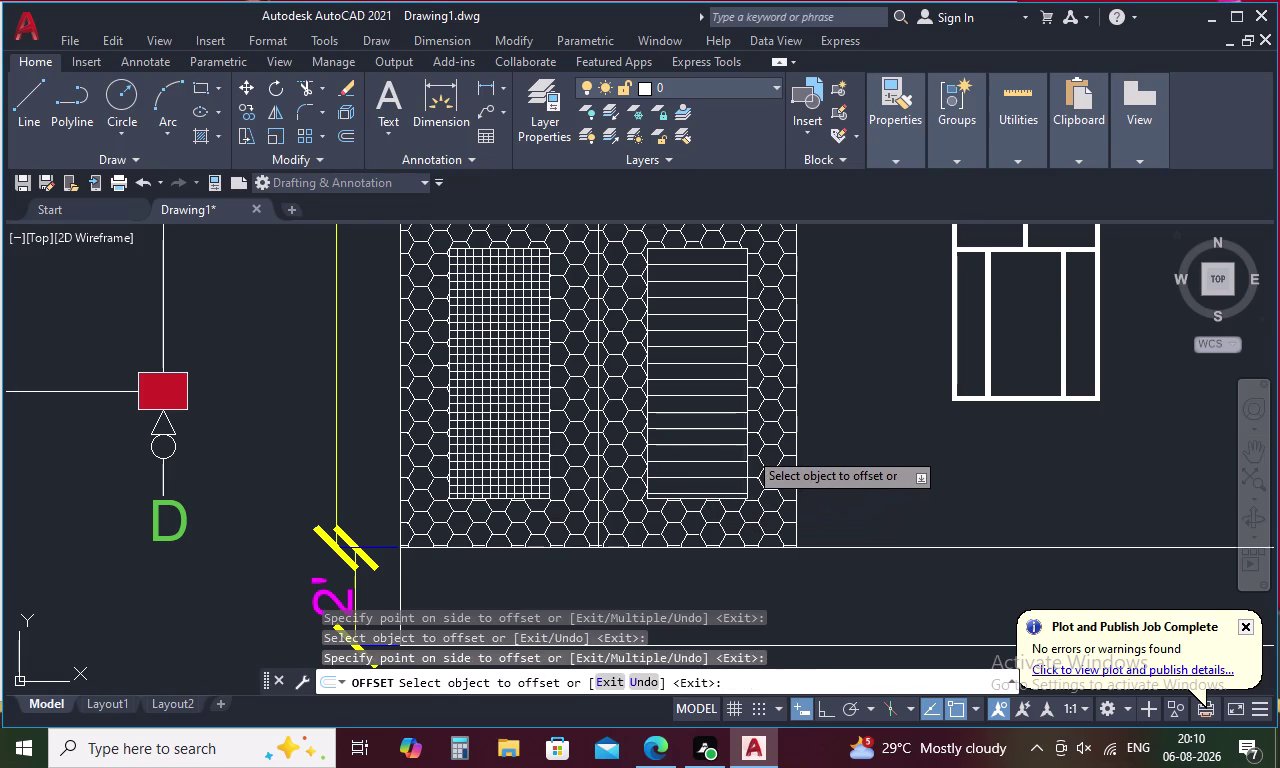
Offset vertical bars across the window from its side edge, then end the command.
click(734, 452)
click(730, 455)
click(719, 455)
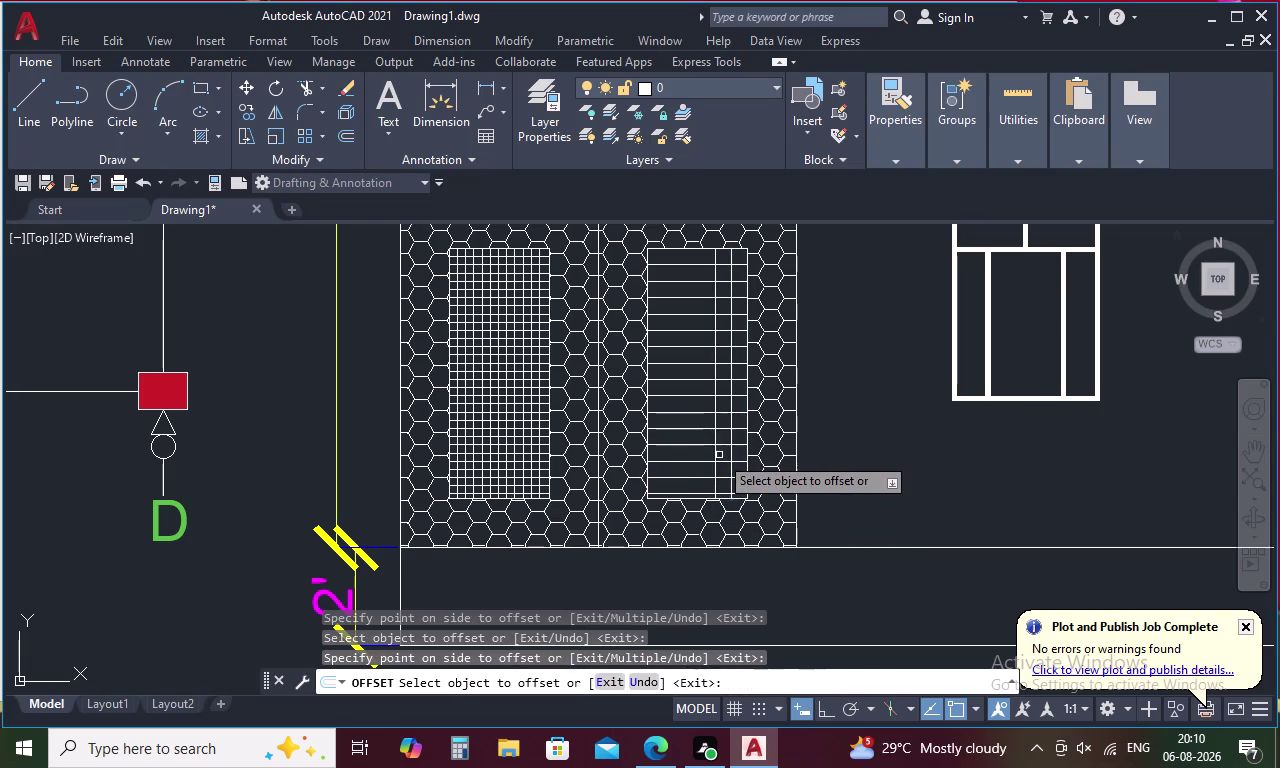
click(716, 454)
click(707, 454)
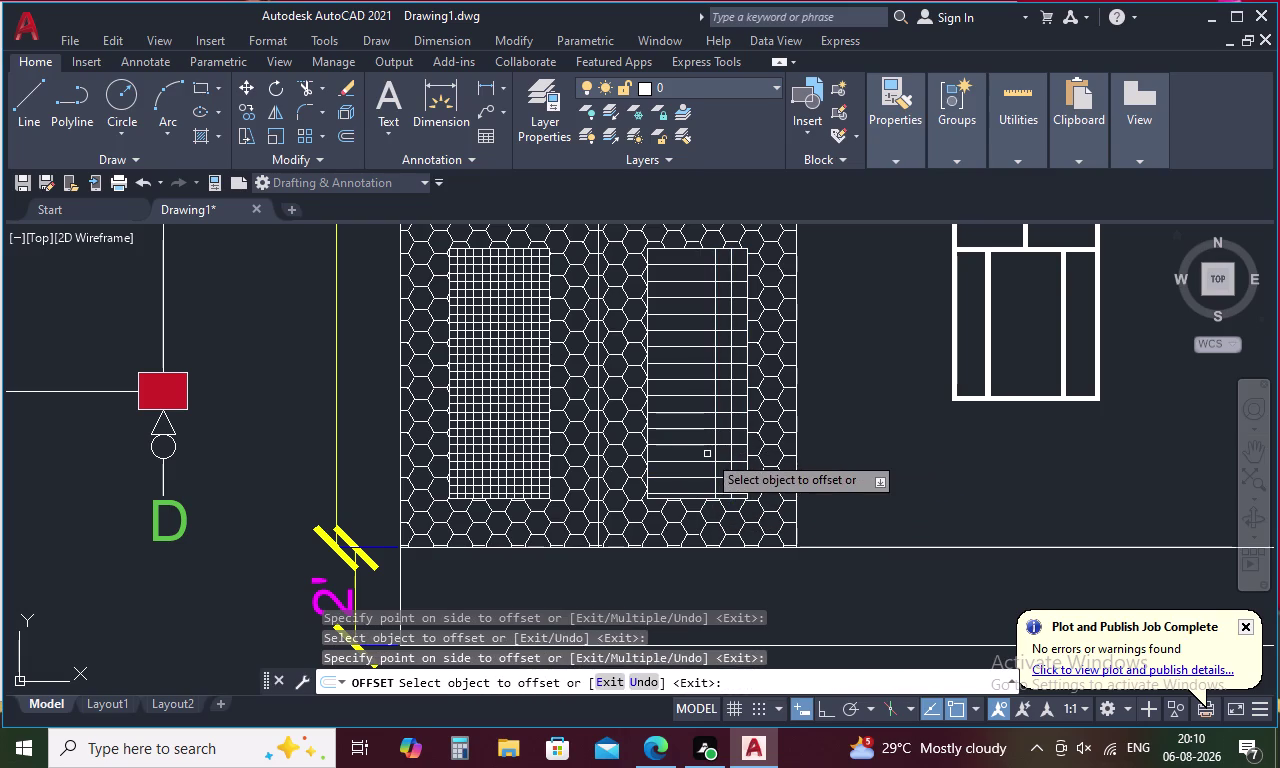
click(717, 451)
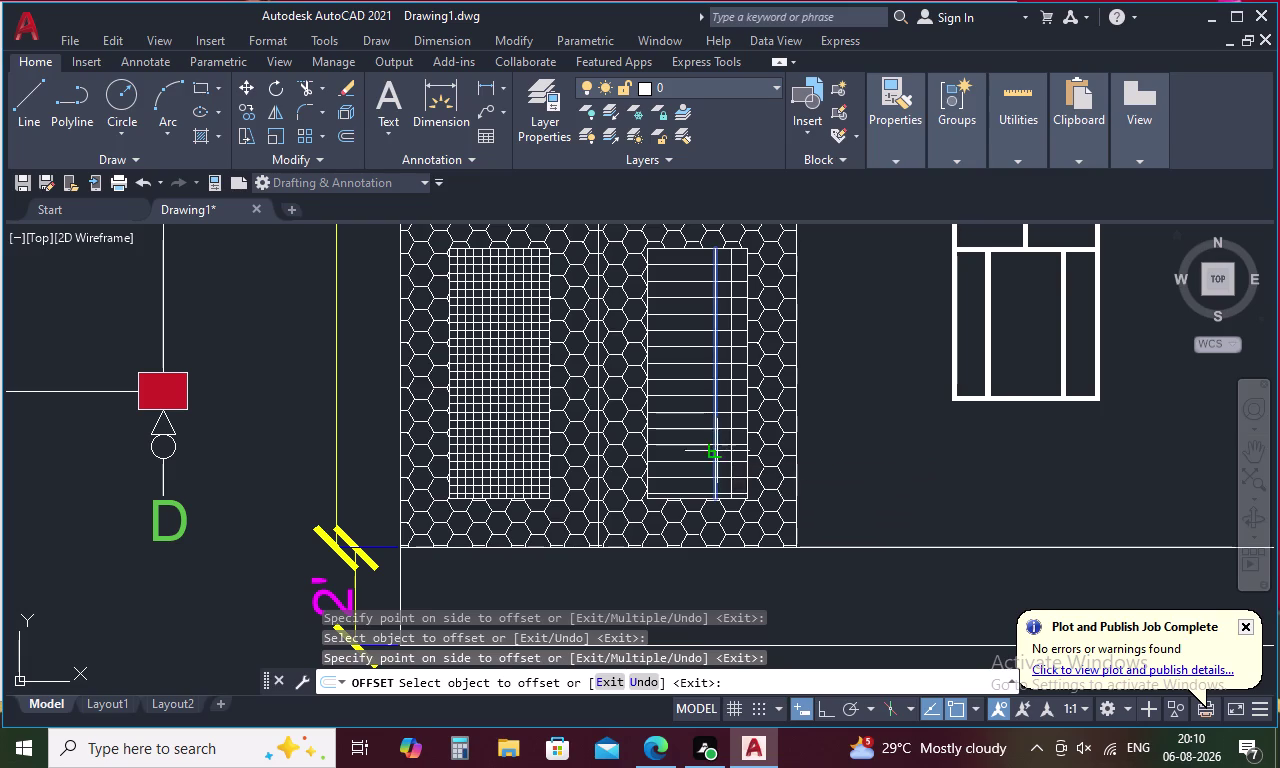
click(698, 452)
click(698, 452)
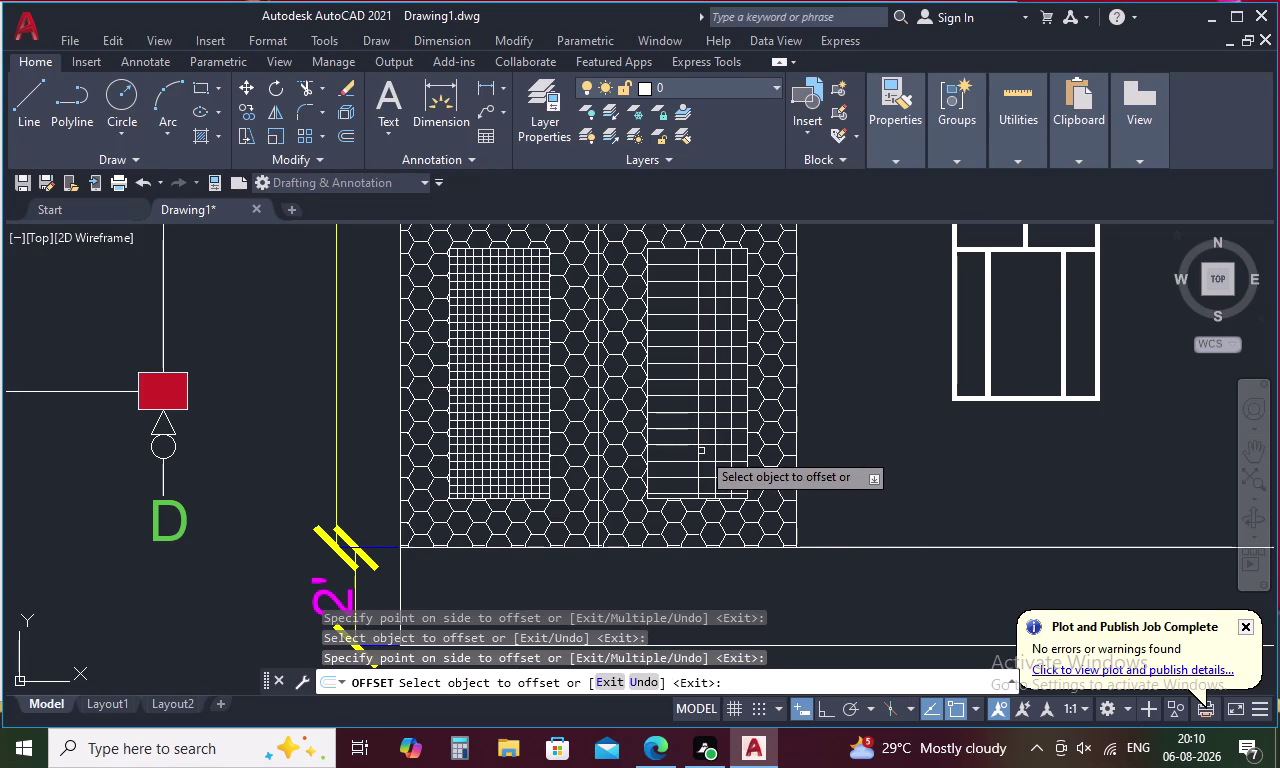
click(700, 451)
click(672, 452)
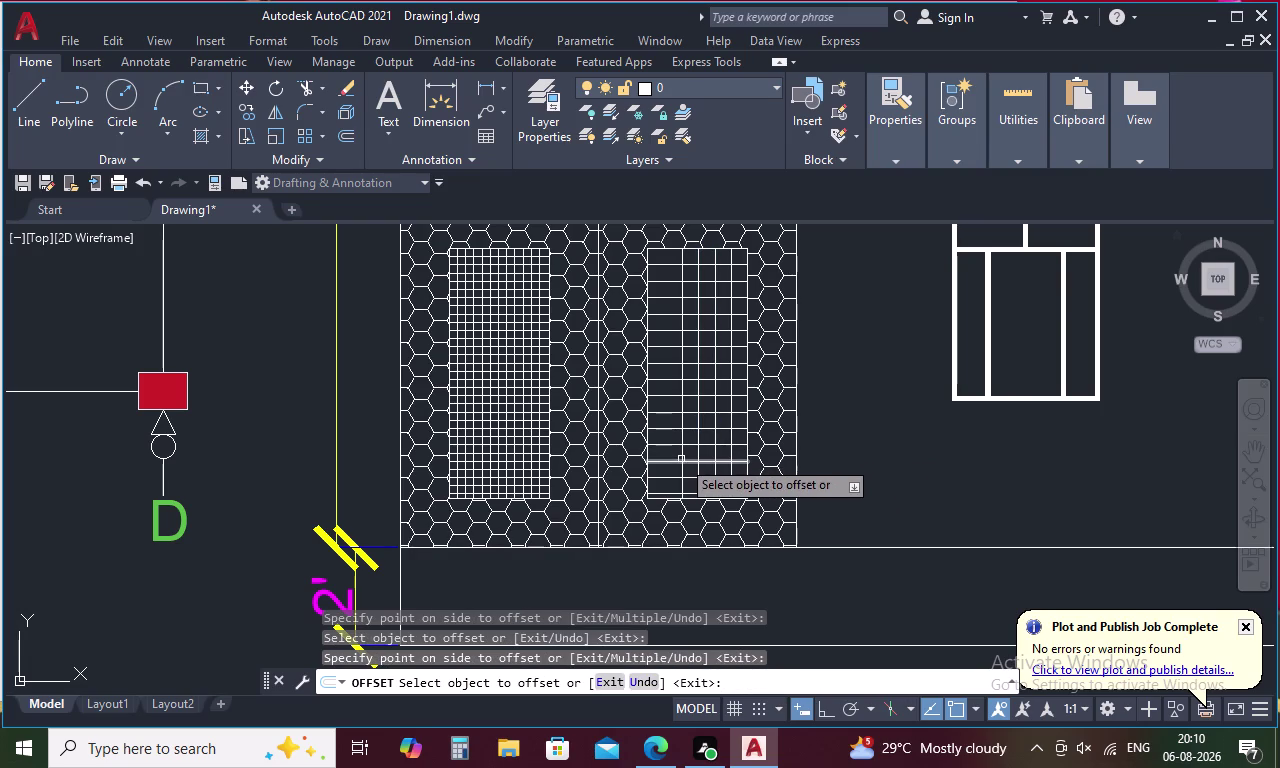
click(681, 456)
click(668, 454)
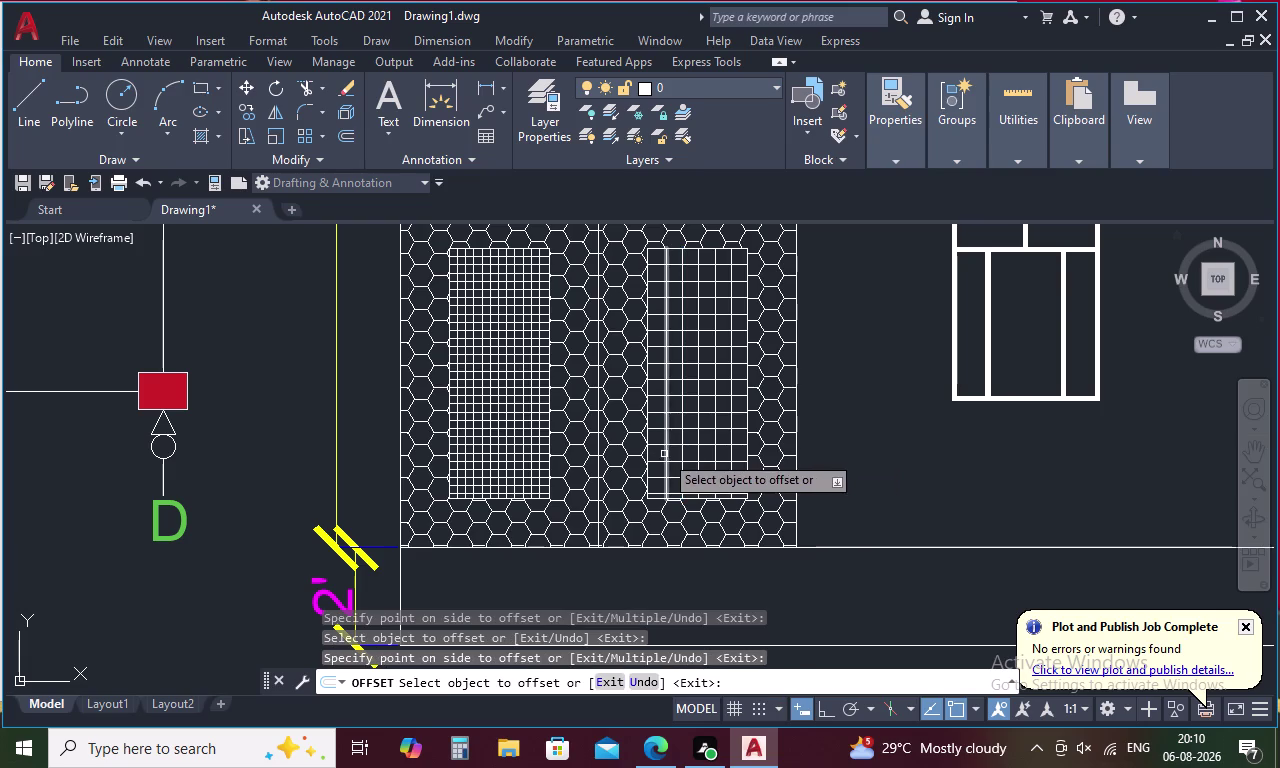
click(664, 454)
click(654, 455)
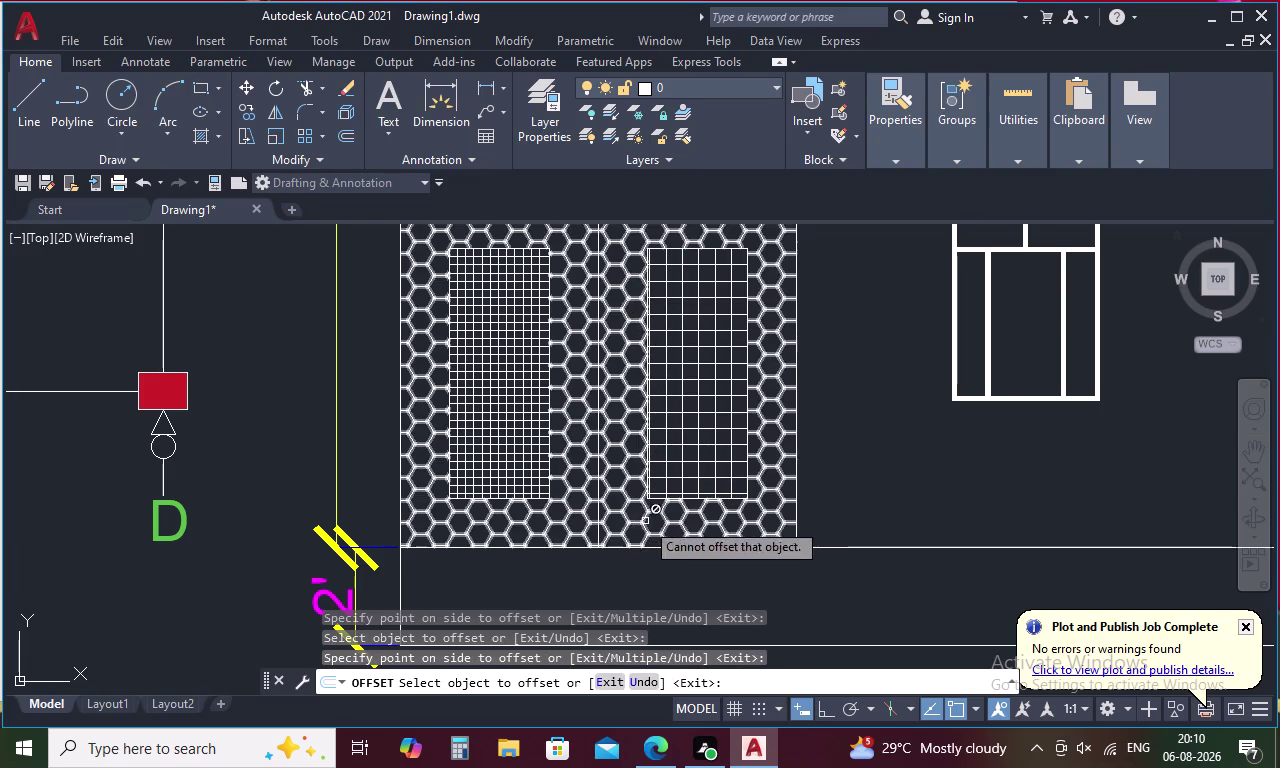
key(Escape)
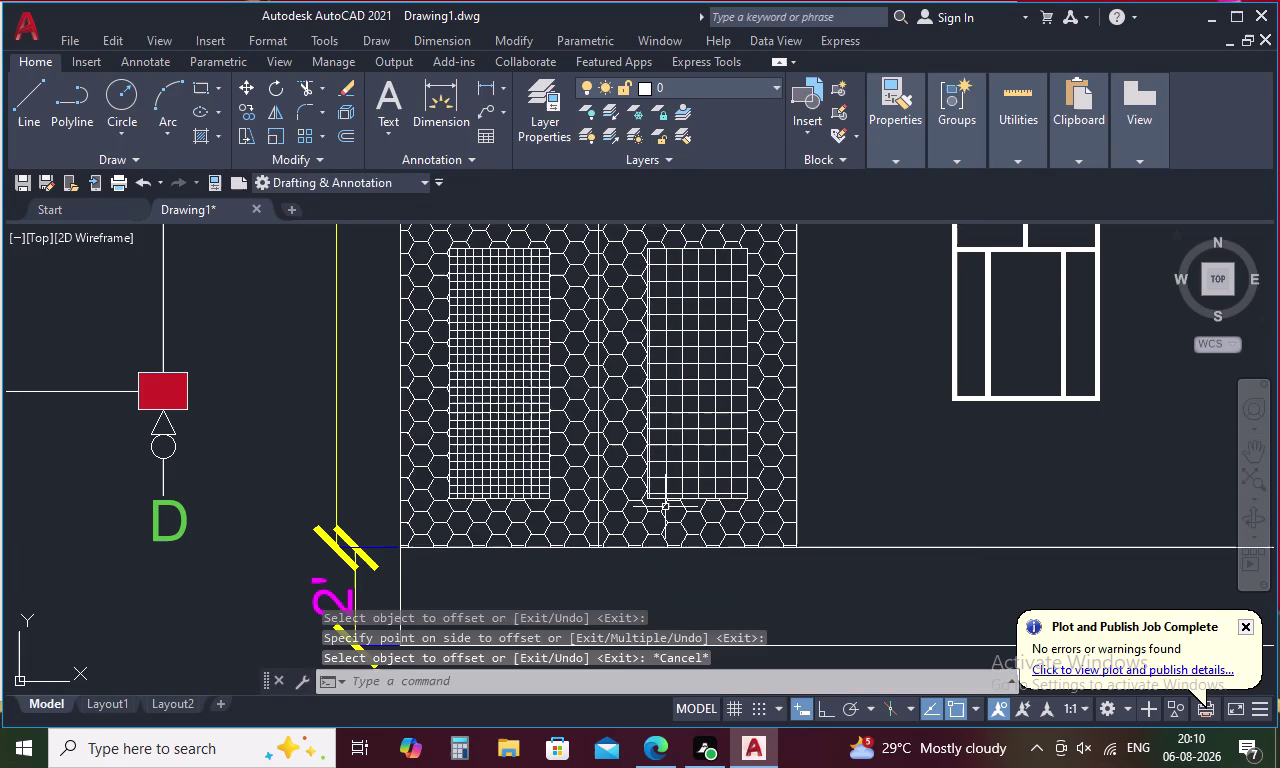
Delete the two stray lines left near the bottom of the new grid.
scroll(up, 3)
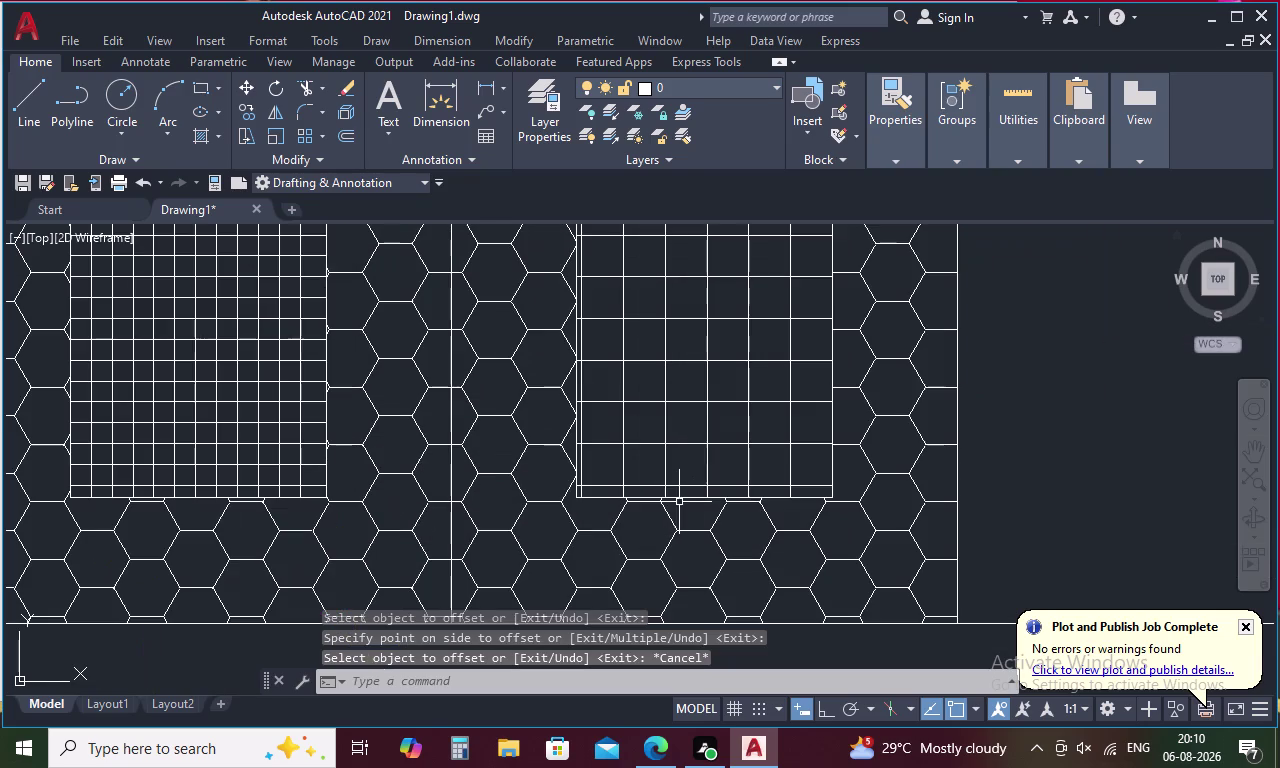
click(689, 485)
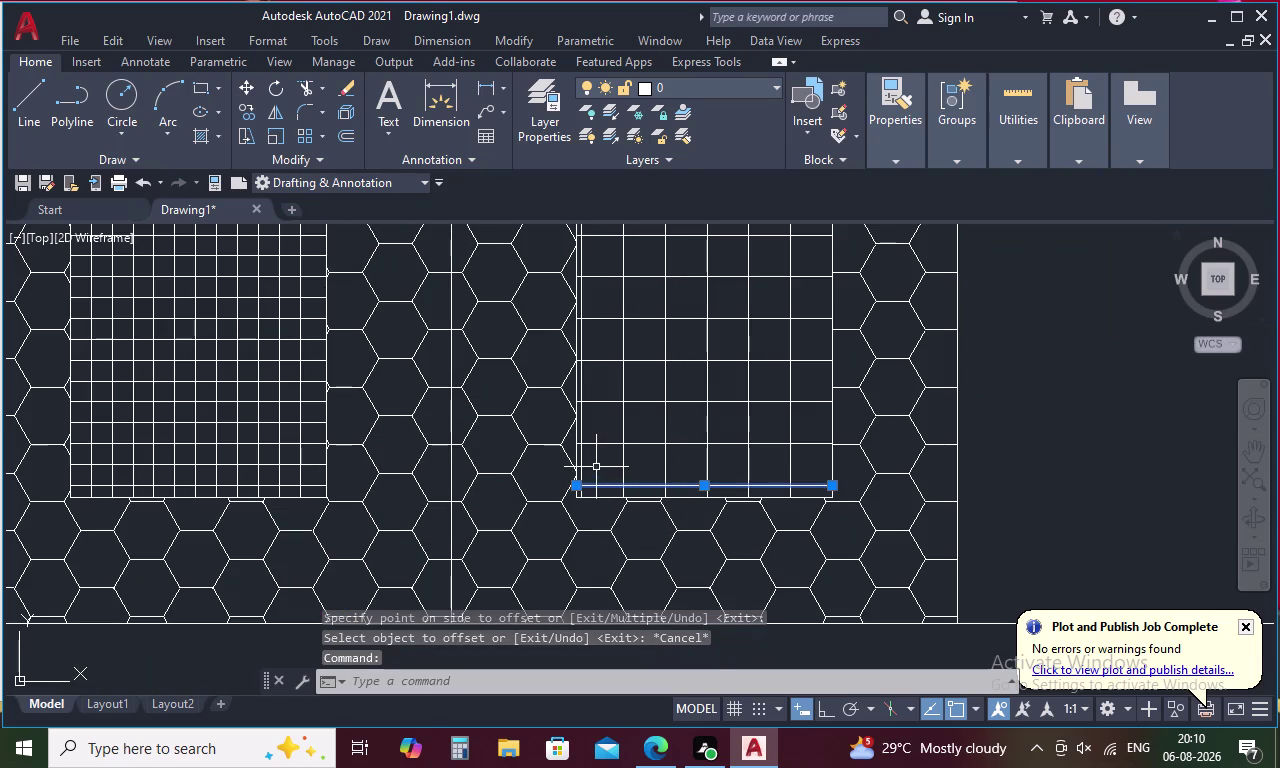
click(583, 458)
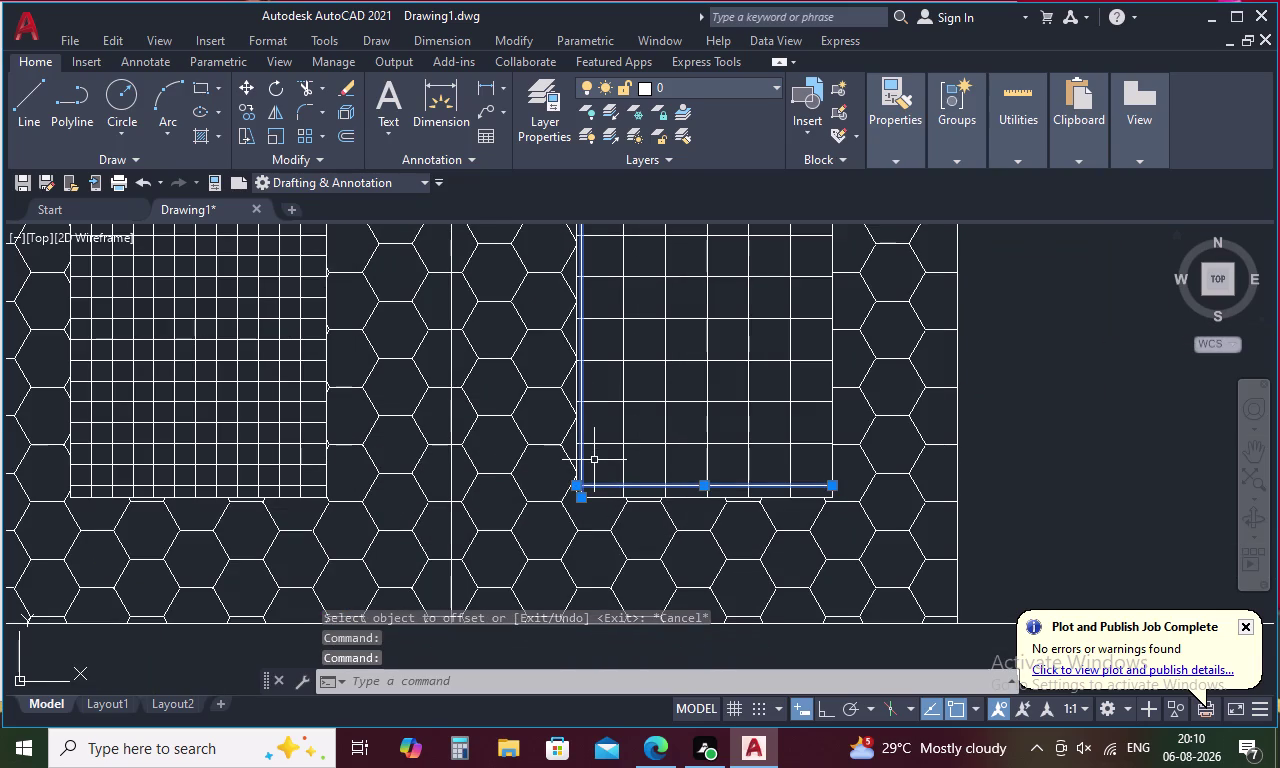
key(Delete)
Select the left window's vertical grille bars and its upper horizontal bars.
scroll(down, 3)
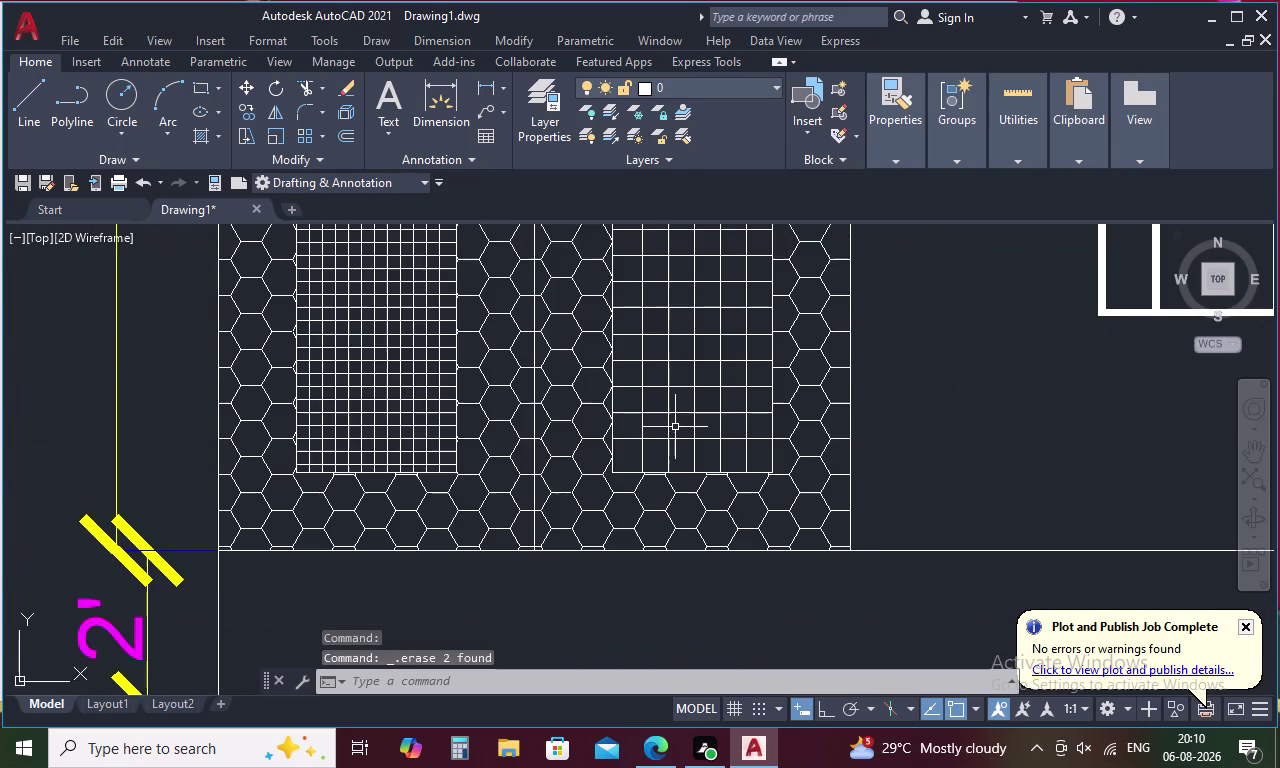
scroll(down, 3)
middle_drag(690, 415, 675, 500)
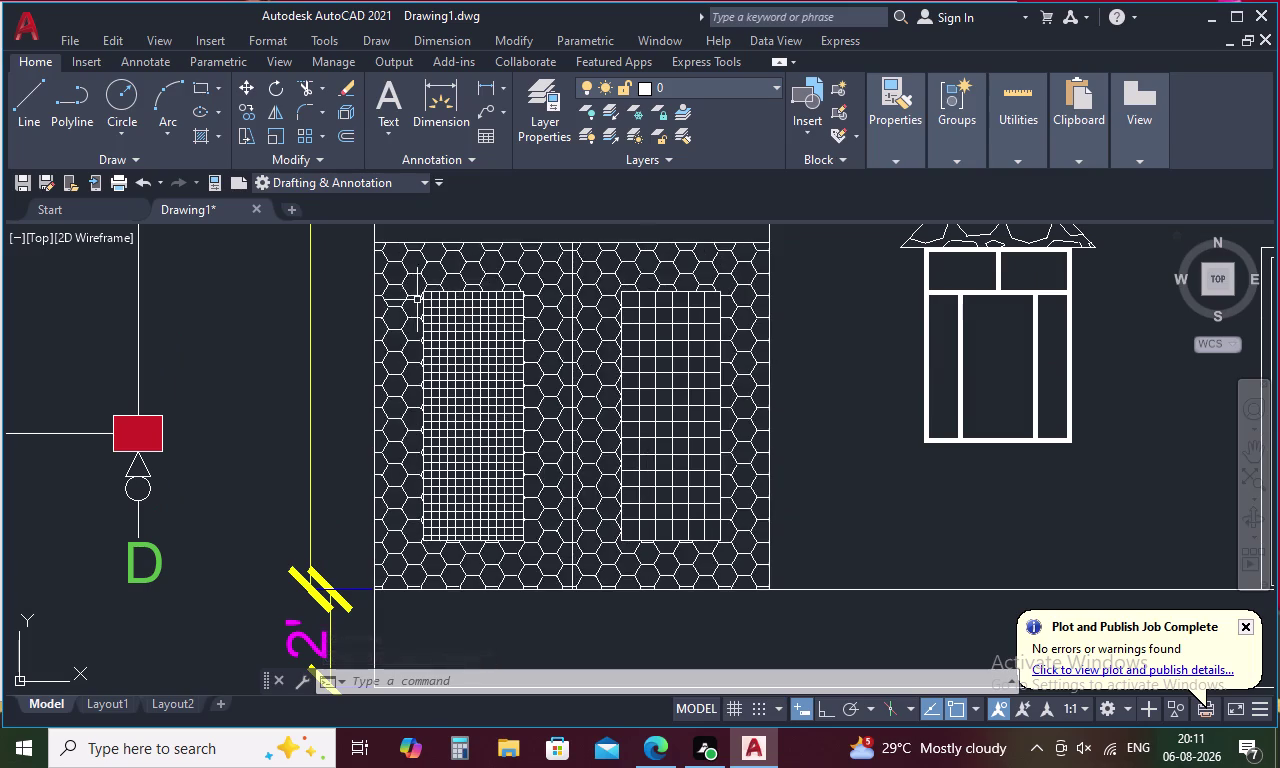
scroll(up, 3)
scroll(up, 3)
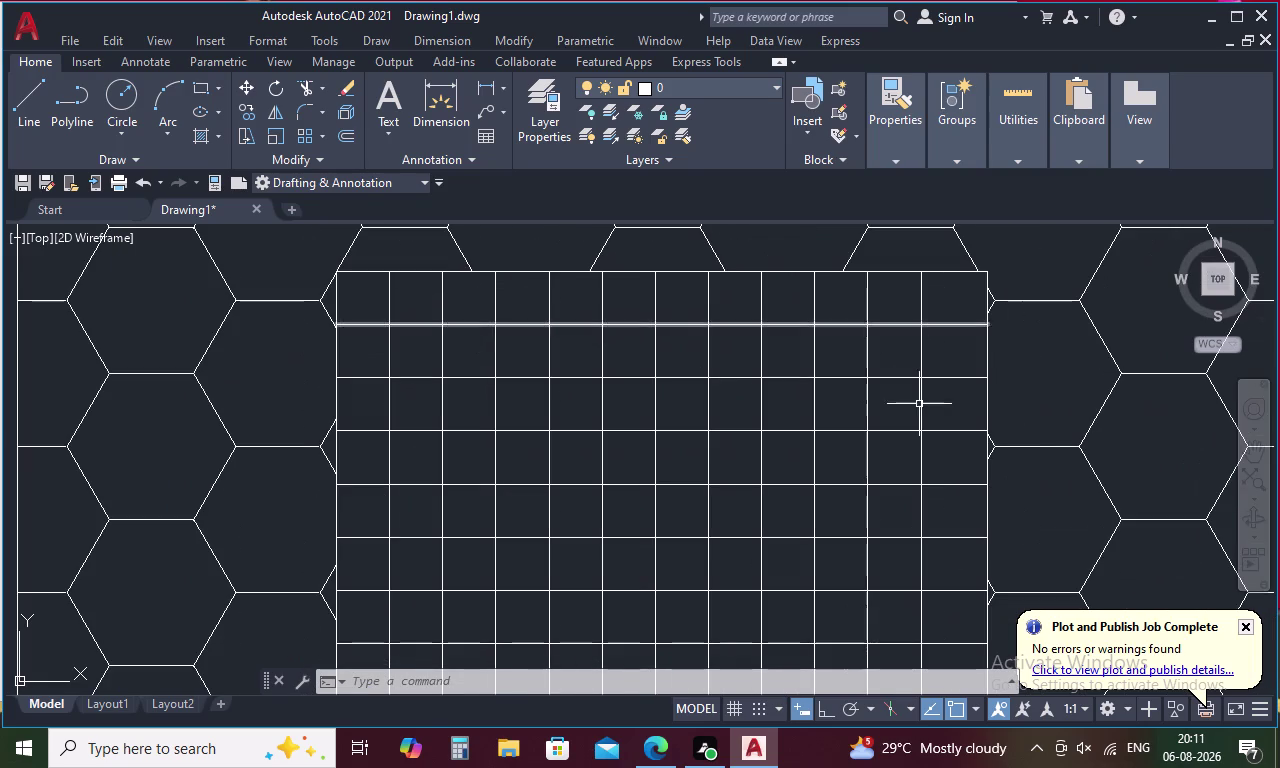
drag(961, 310, 707, 314)
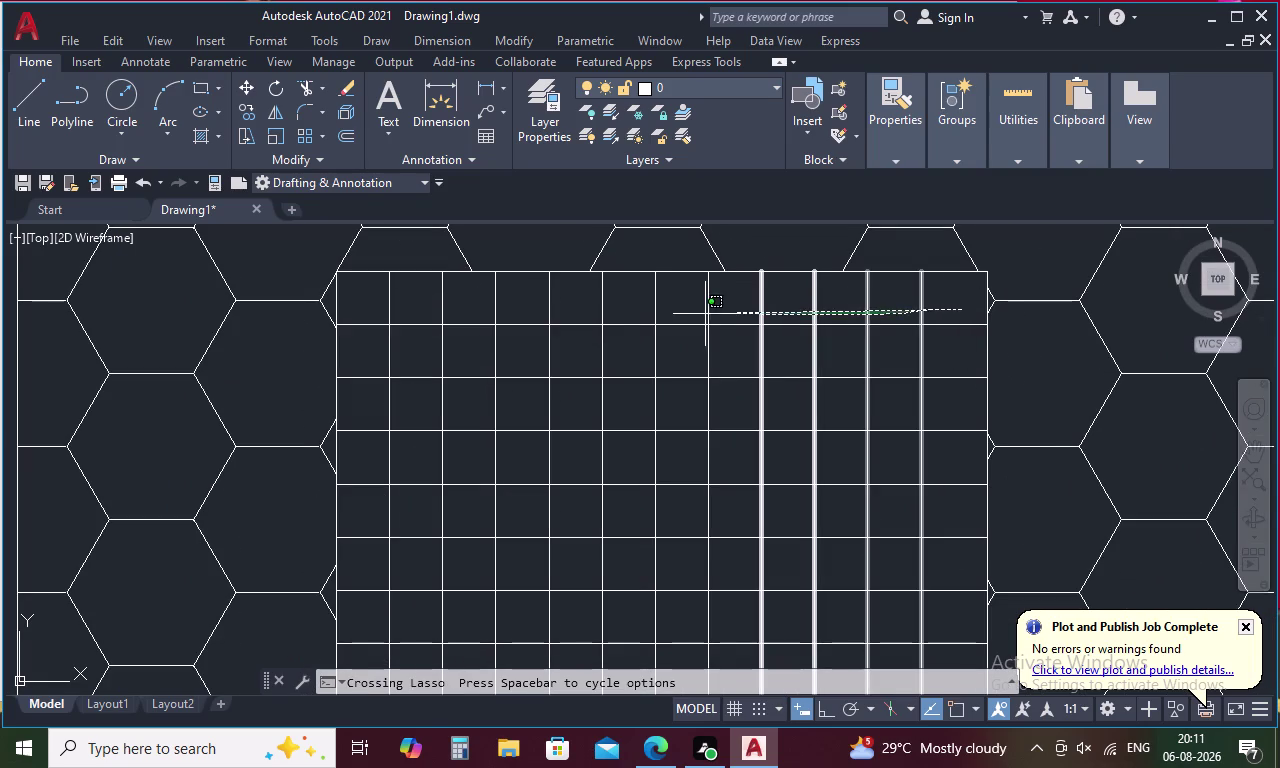
drag(707, 314, 369, 308)
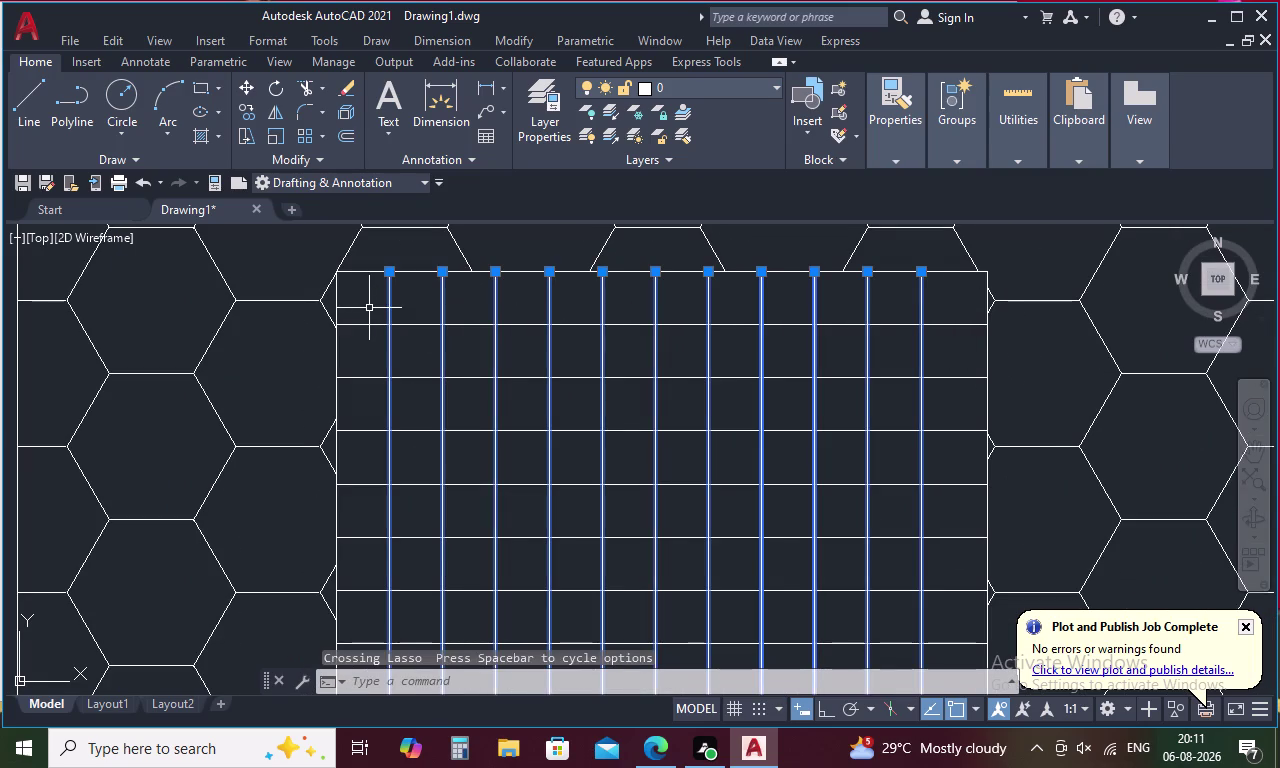
middle_drag(422, 315, 518, 230)
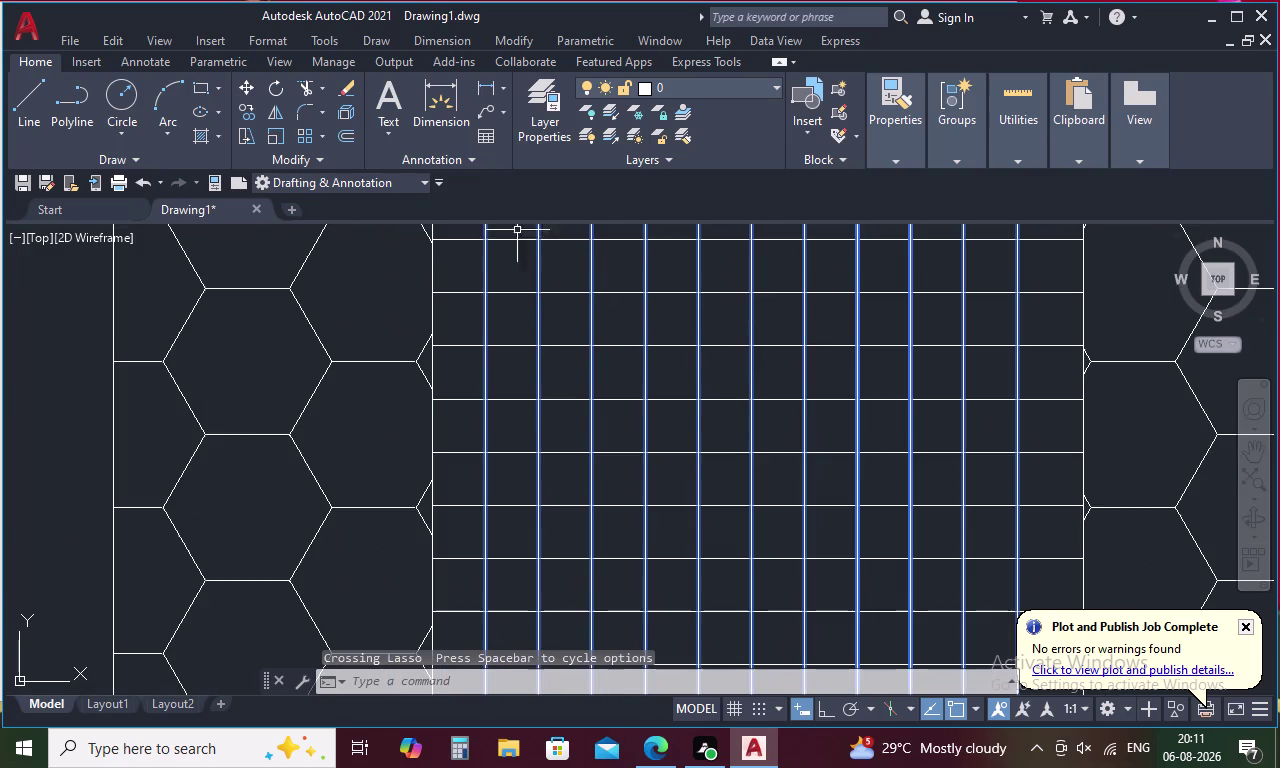
drag(469, 226, 465, 449)
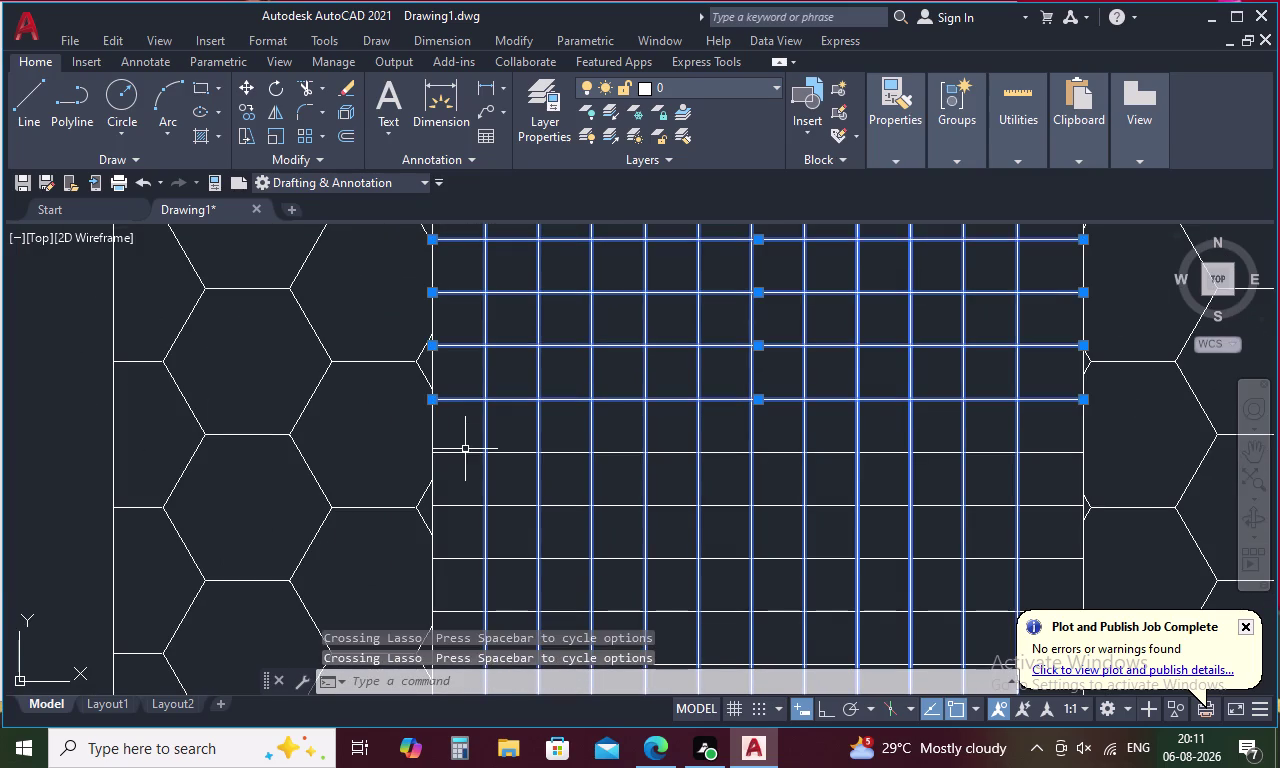
middle_drag(471, 447, 490, 294)
drag(490, 278, 478, 504)
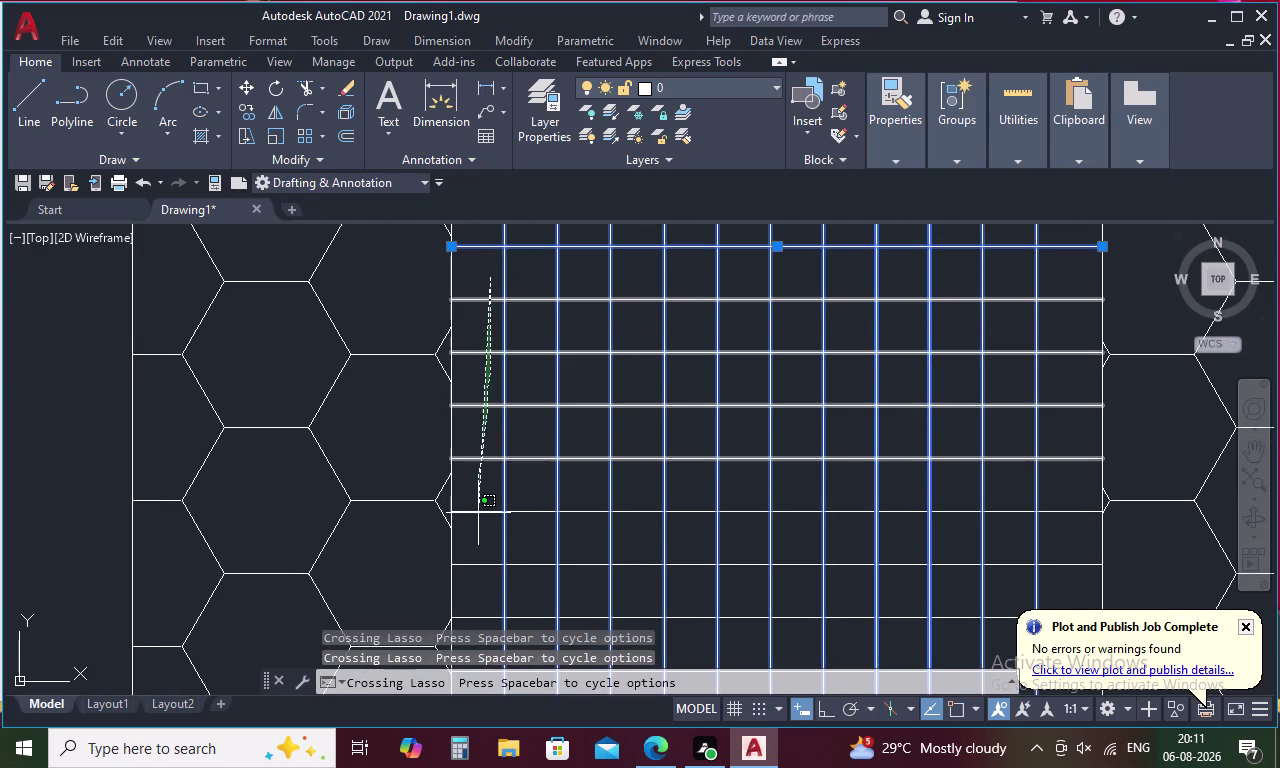
drag(478, 504, 478, 609)
middle_drag(503, 568, 540, 274)
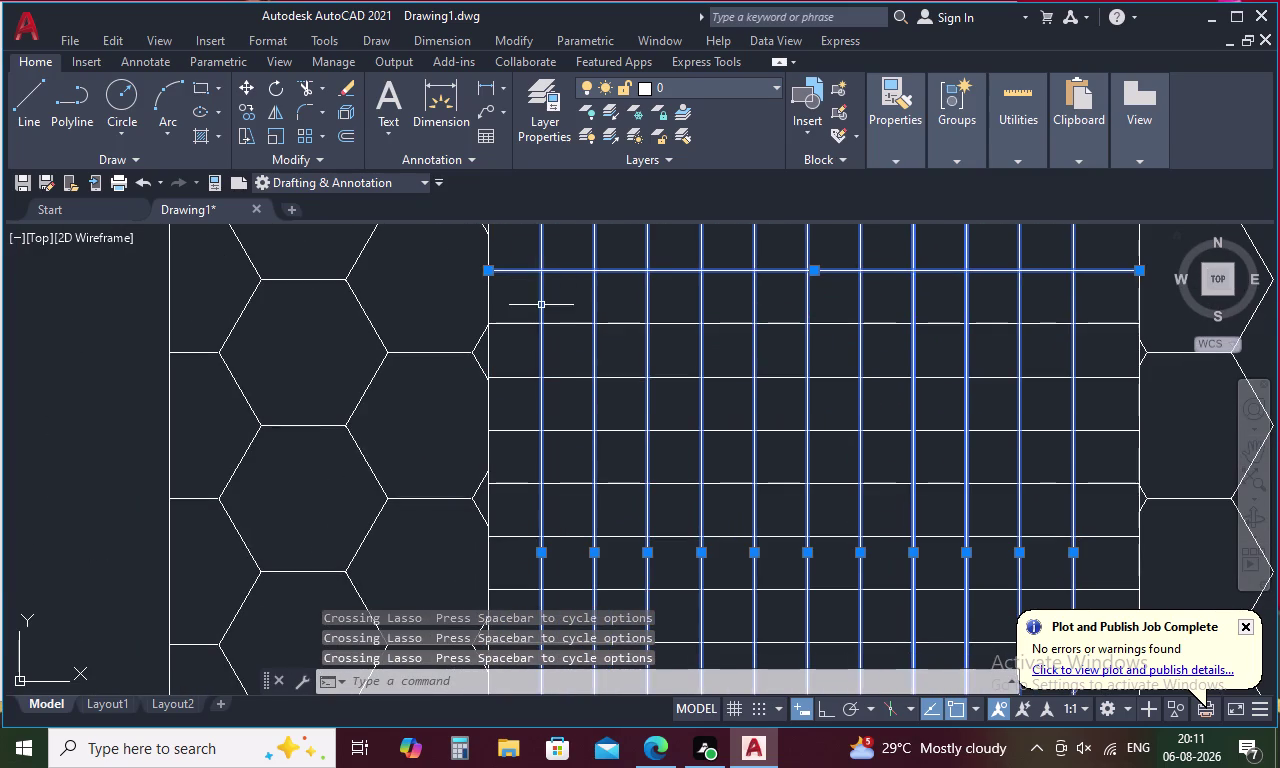
drag(534, 301, 512, 579)
middle_drag(539, 539, 586, 261)
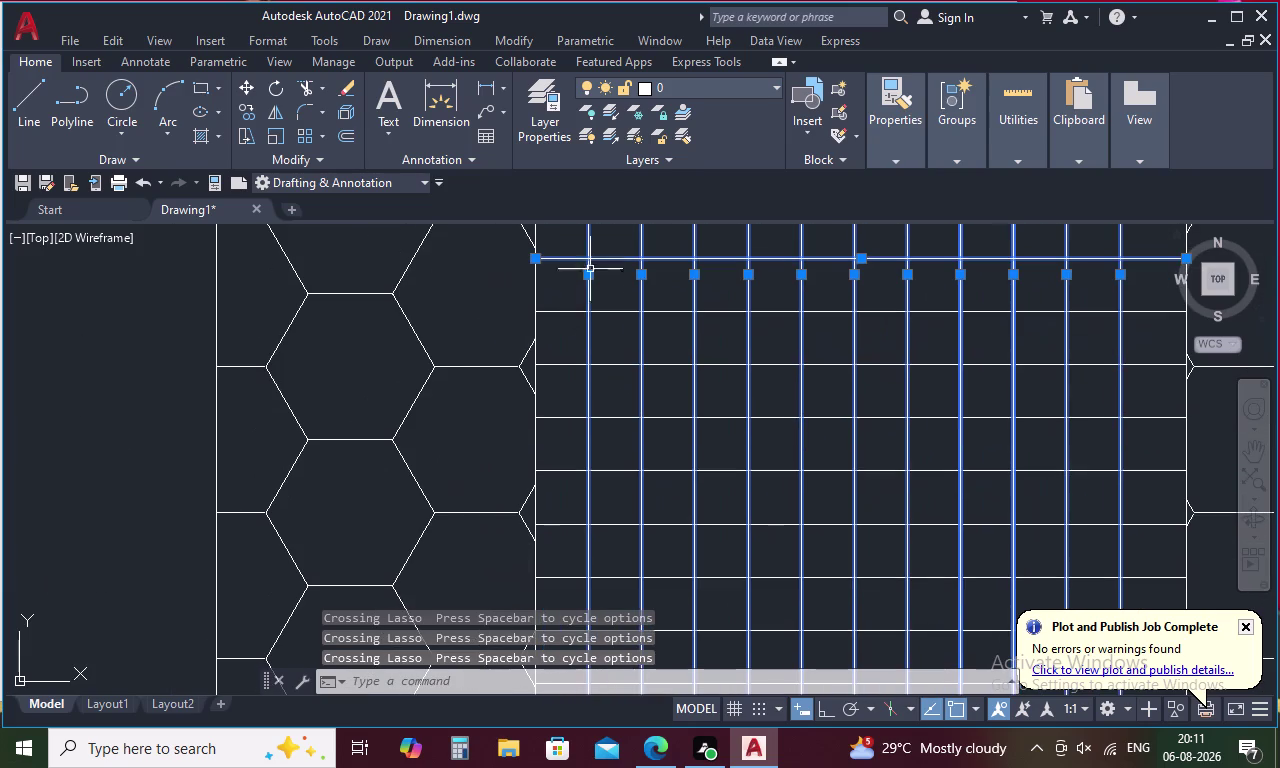
drag(573, 293, 566, 548)
middle_drag(624, 467, 606, 247)
drag(536, 356, 546, 531)
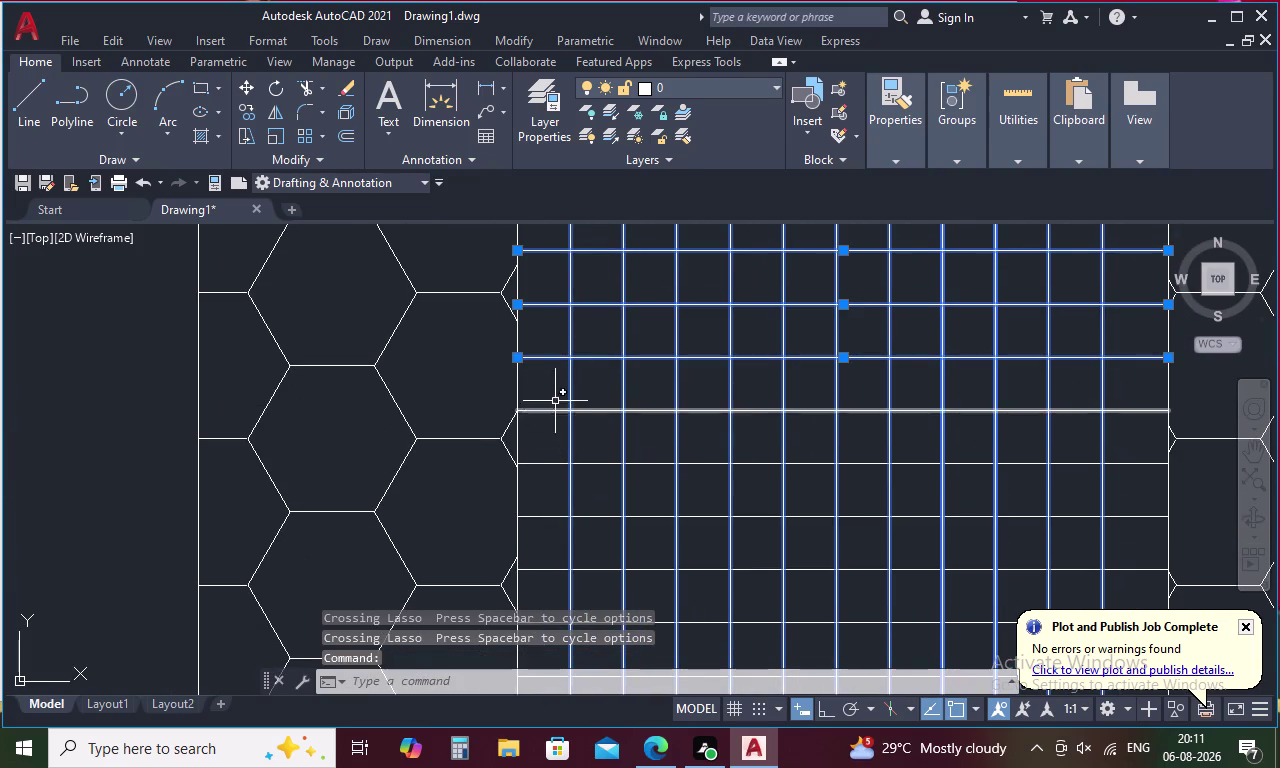
drag(555, 388, 548, 560)
Add the remaining horizontal bars and erase the left window's grille (45 objects).
middle_drag(640, 521, 629, 187)
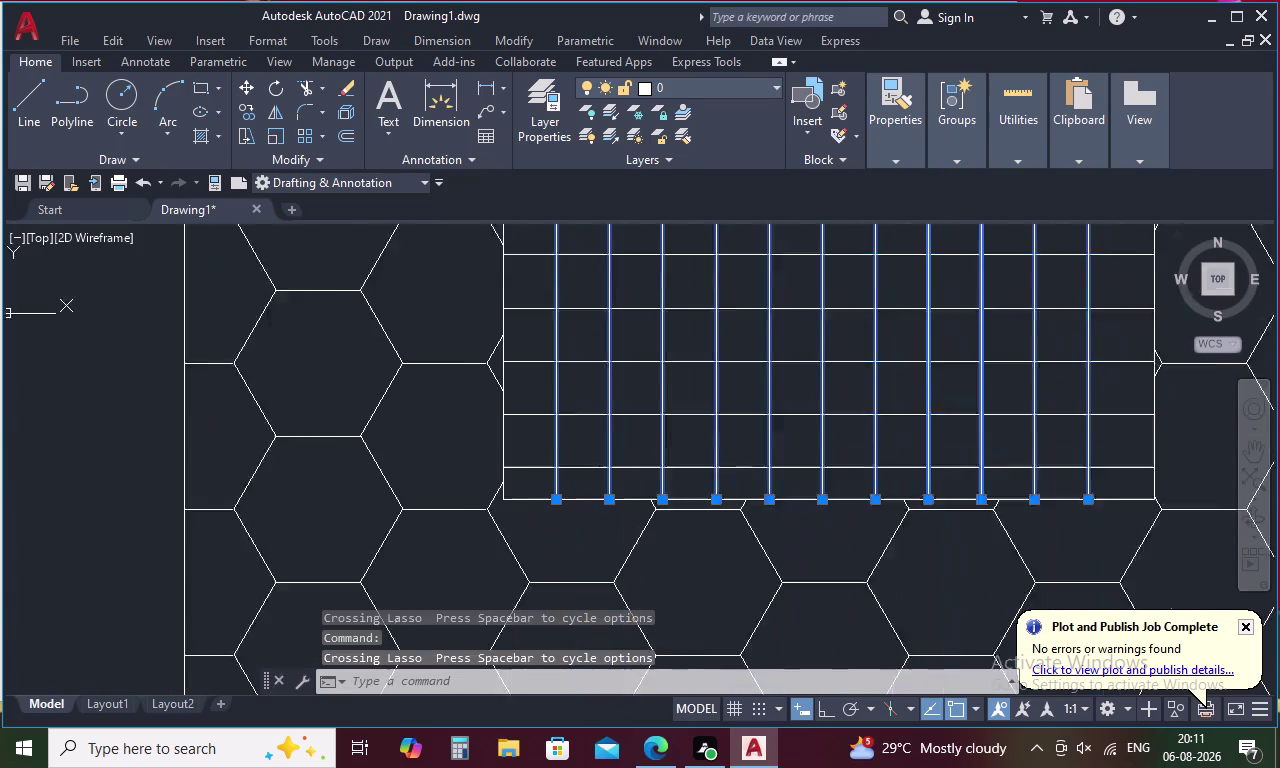
middle_drag(629, 187, 615, 86)
scroll(up, 3)
middle_drag(539, 301, 526, 390)
middle_drag(536, 304, 534, 307)
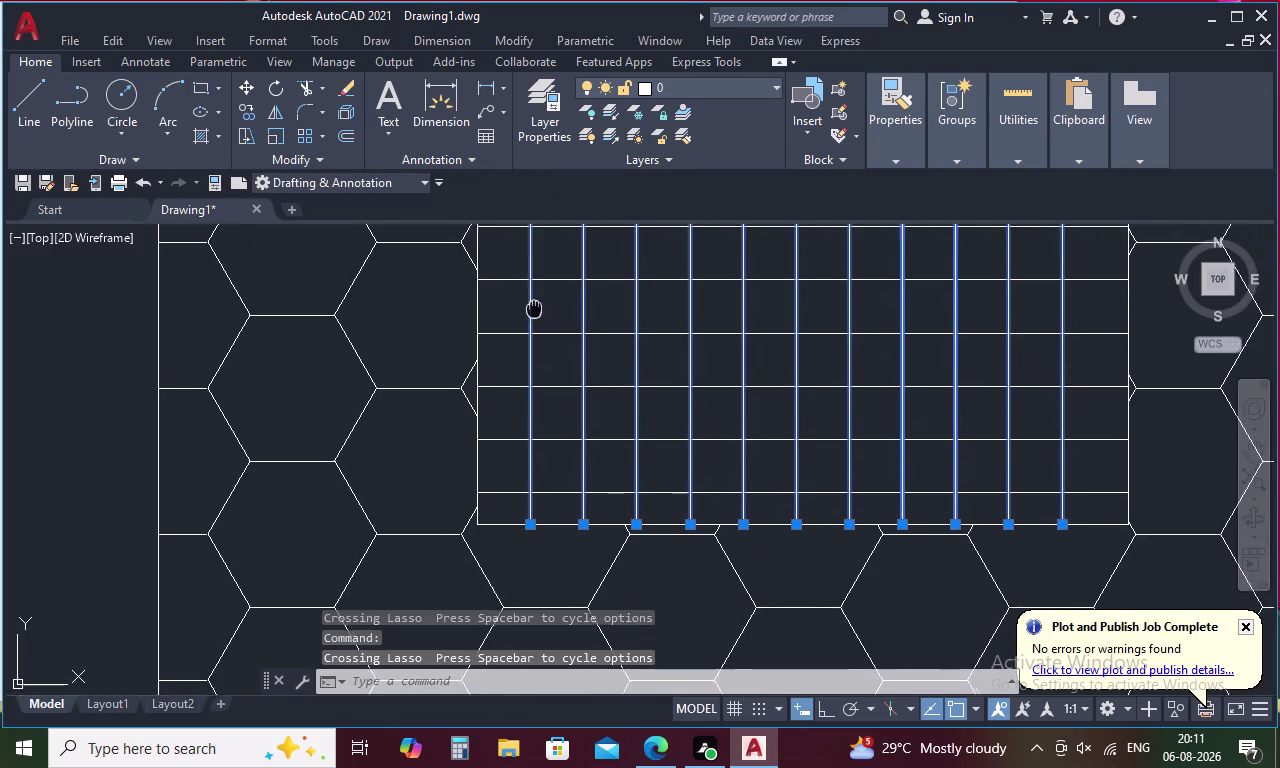
middle_drag(534, 307, 531, 323)
scroll(down, 3)
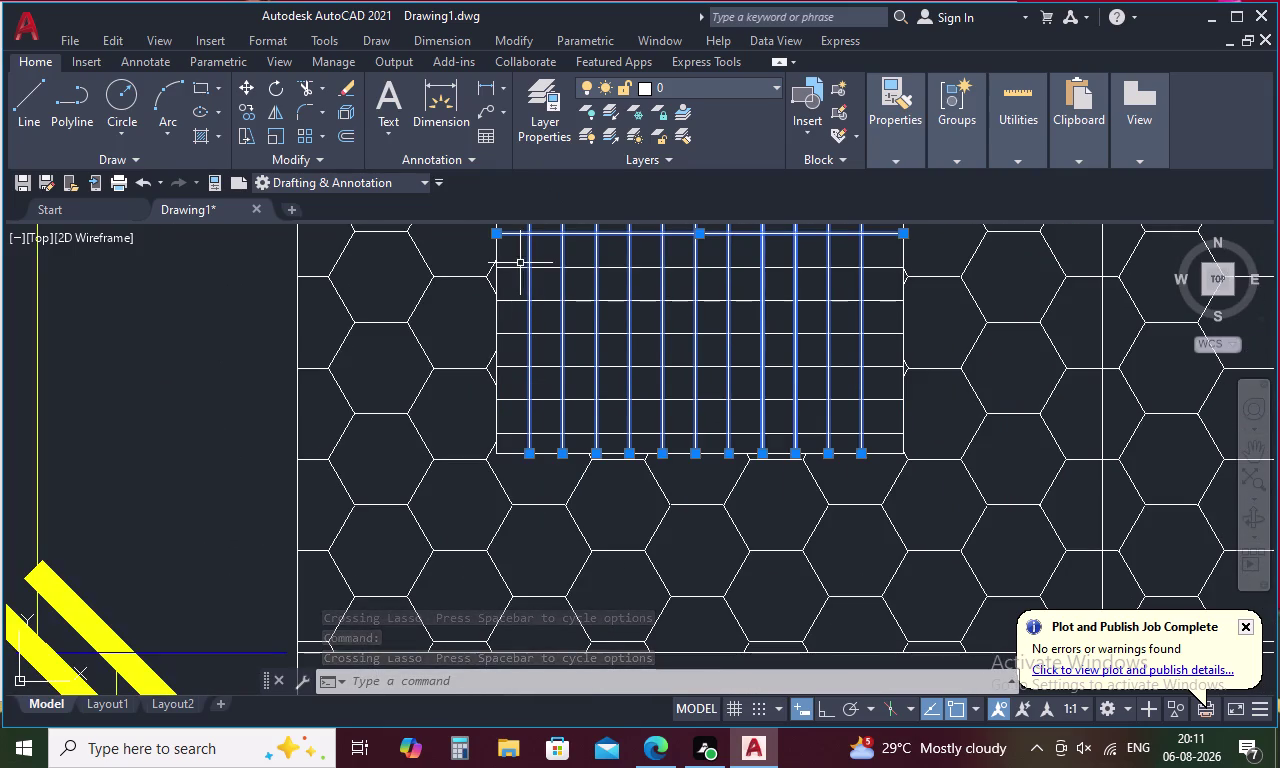
drag(520, 263, 518, 440)
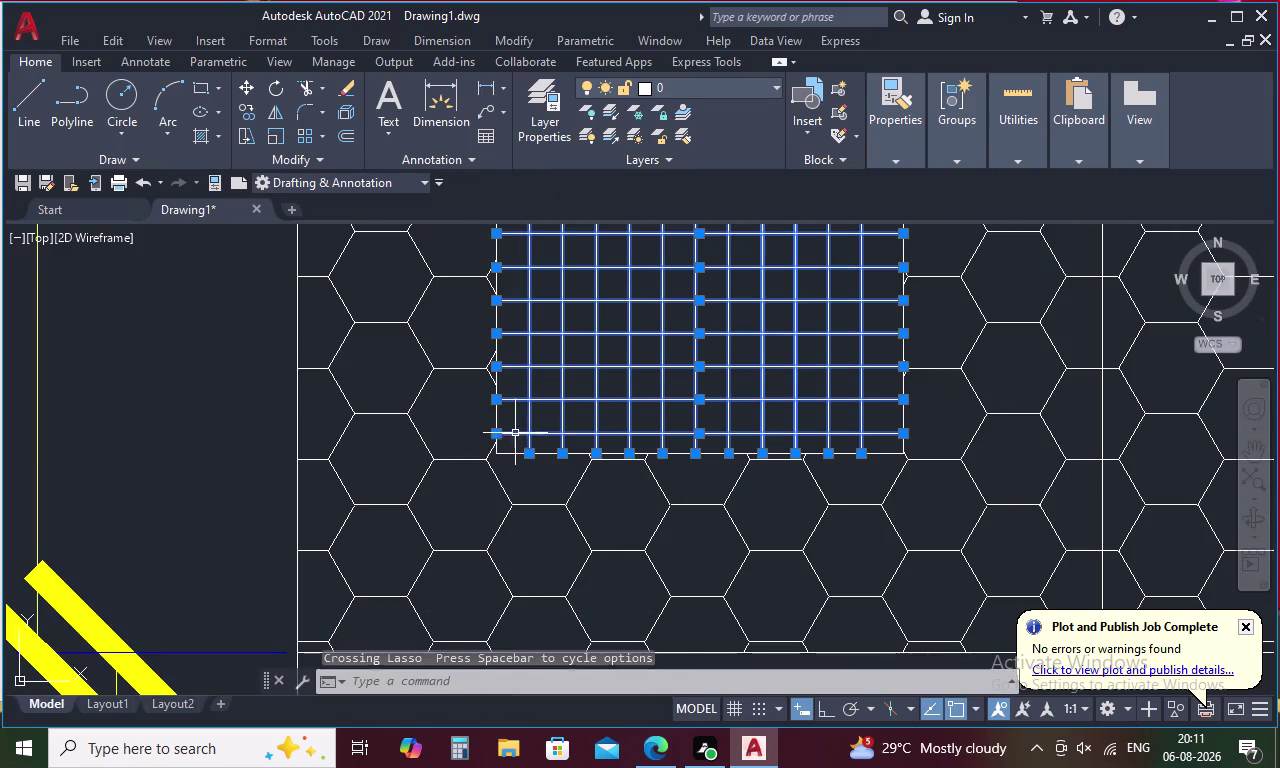
scroll(down, 3)
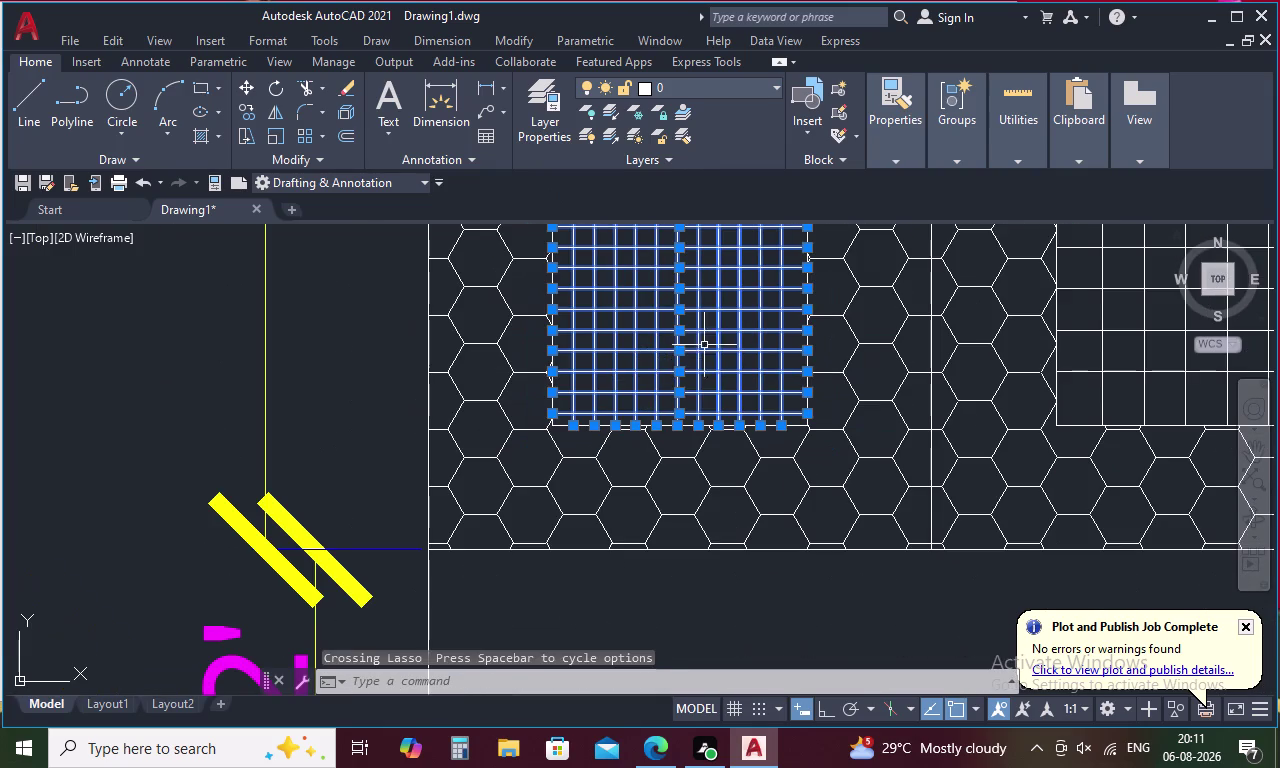
middle_drag(739, 336, 548, 514)
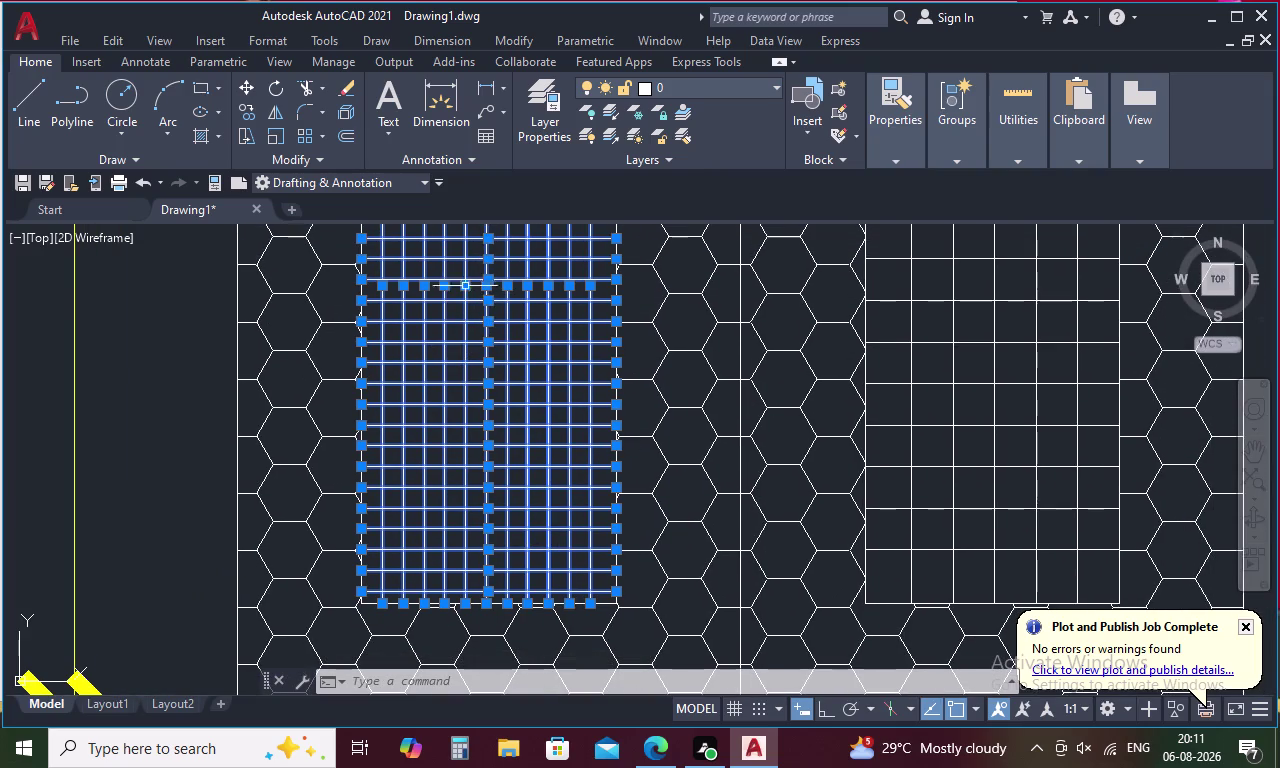
key(Delete)
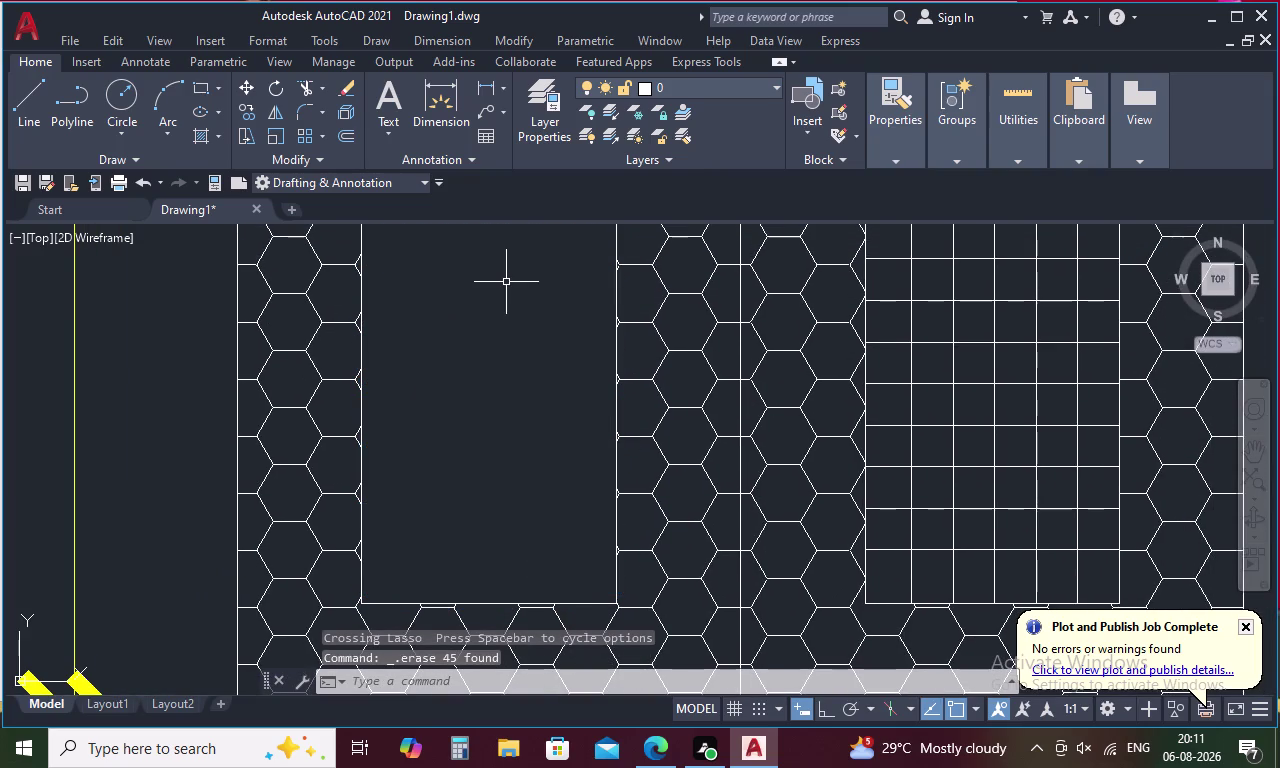
scroll(down, 3)
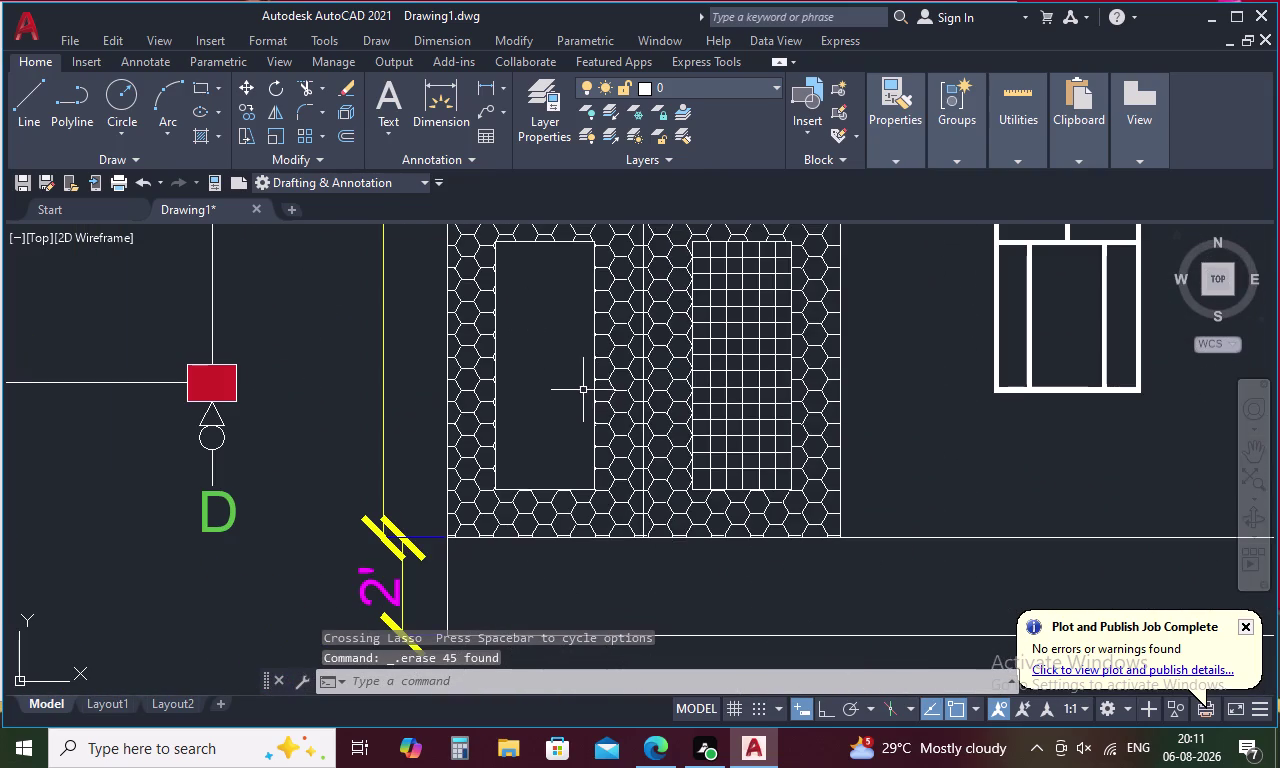
Select the new grid's vertical bars, then its upper and lower horizontal bars.
scroll(up, 3)
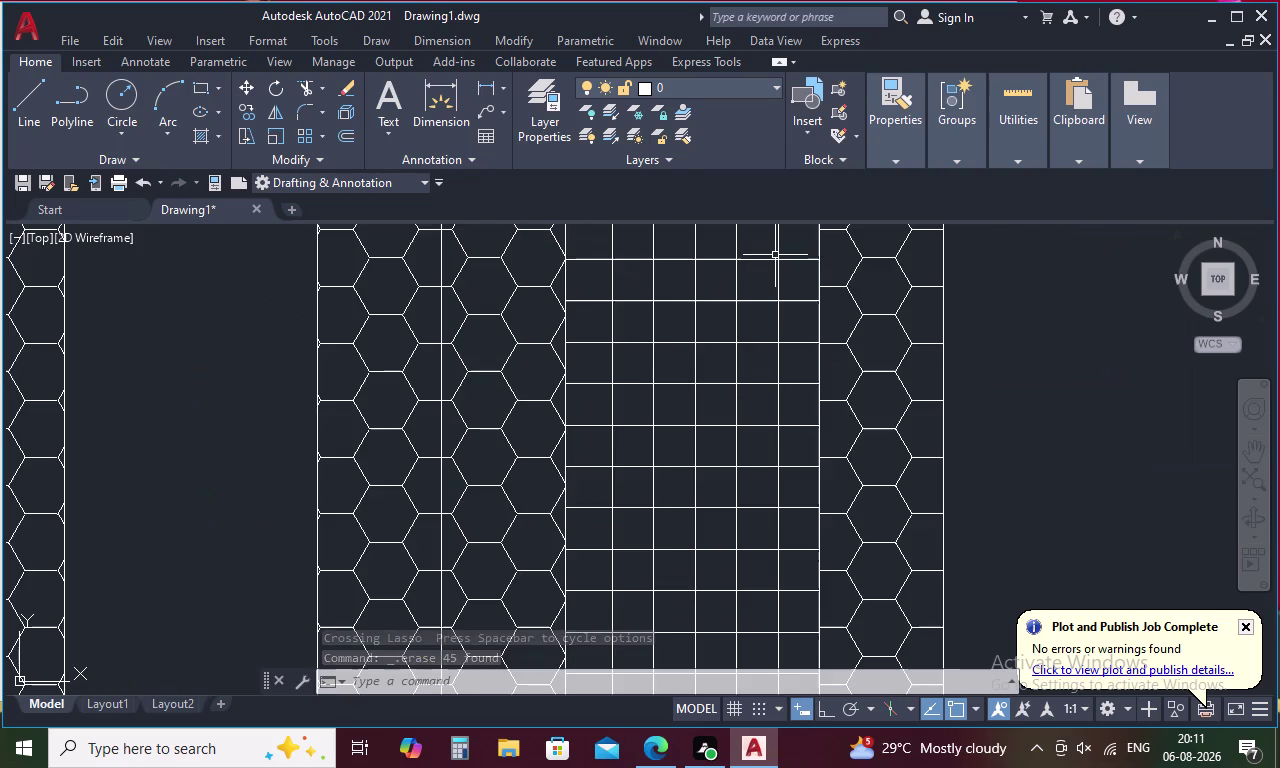
drag(789, 244, 719, 248)
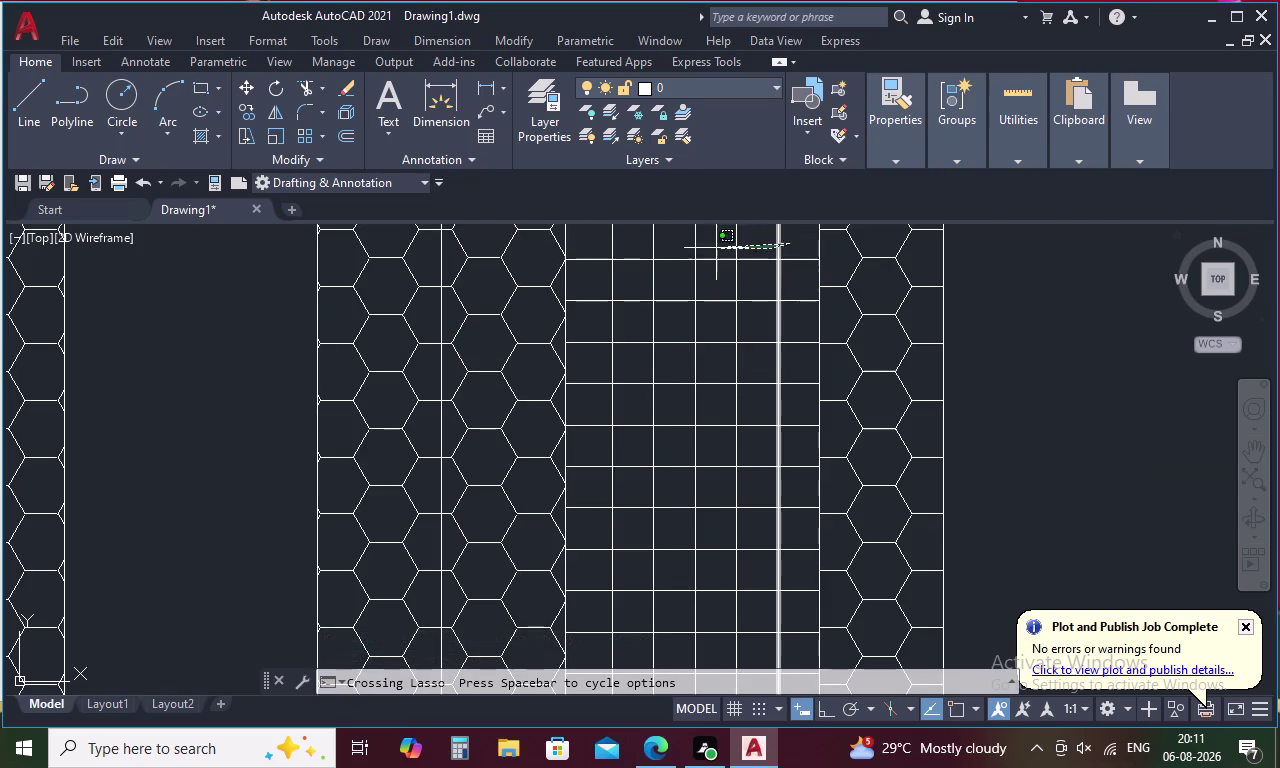
drag(719, 248, 599, 239)
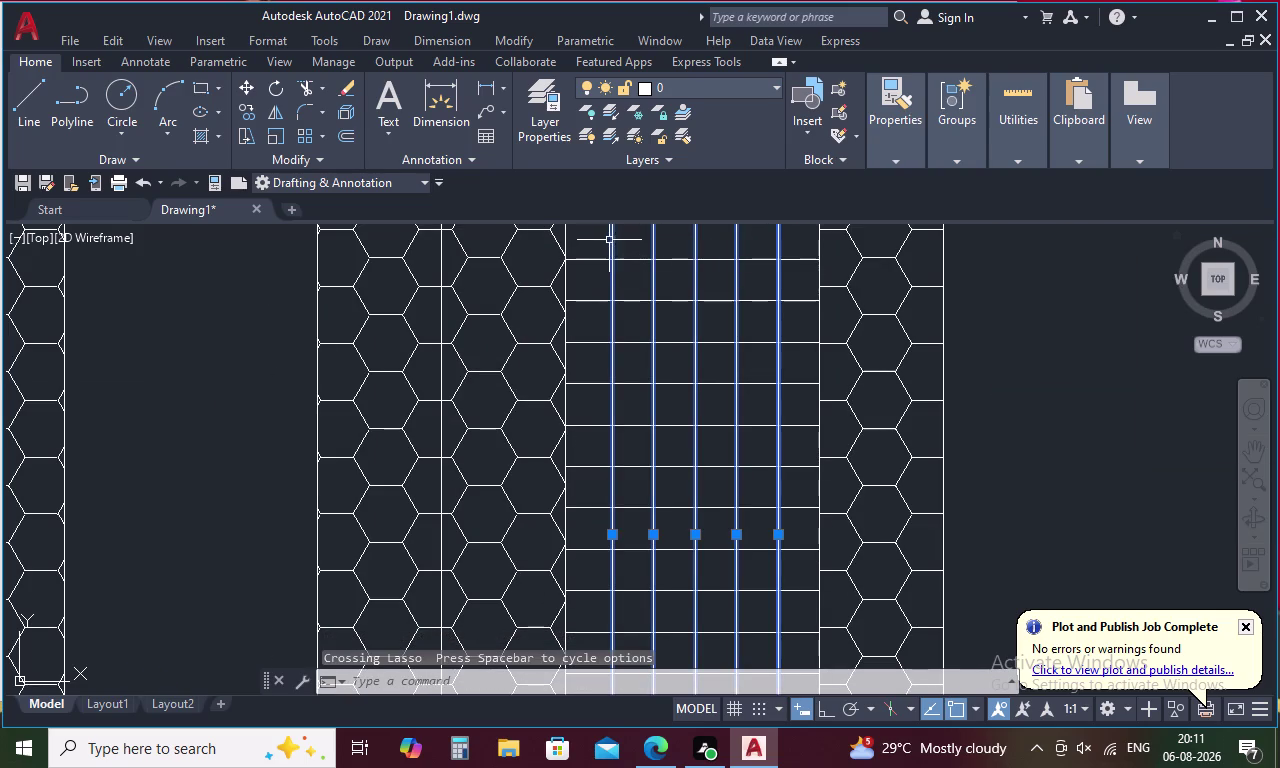
scroll(down, 3)
scroll(up, 3)
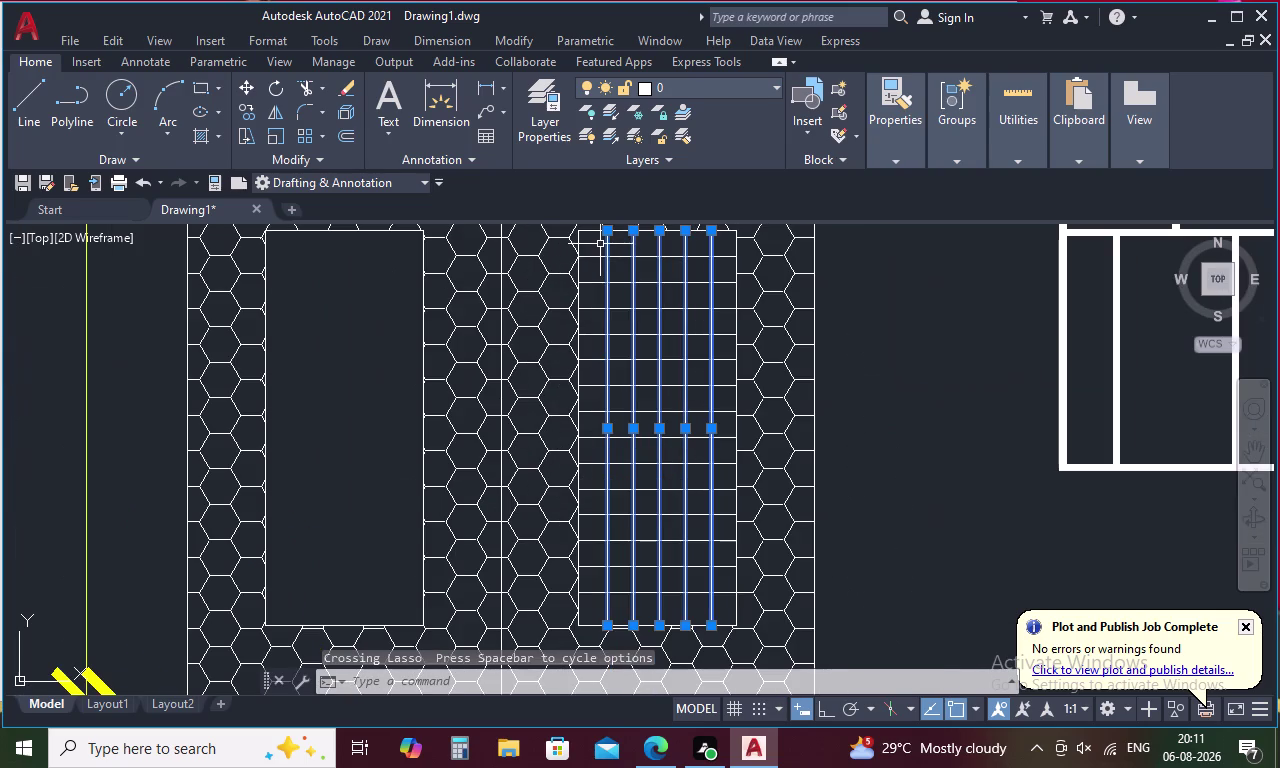
drag(600, 244, 592, 428)
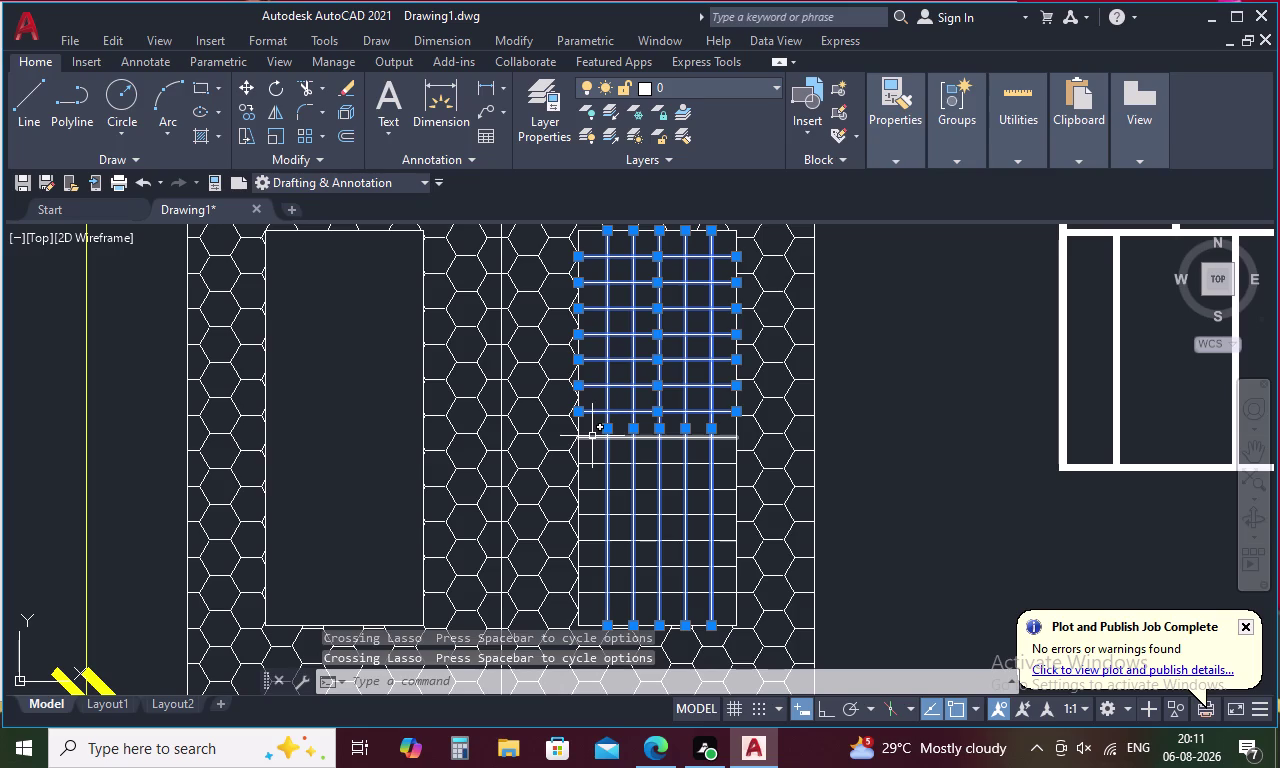
middle_drag(591, 424, 601, 304)
drag(602, 303, 612, 438)
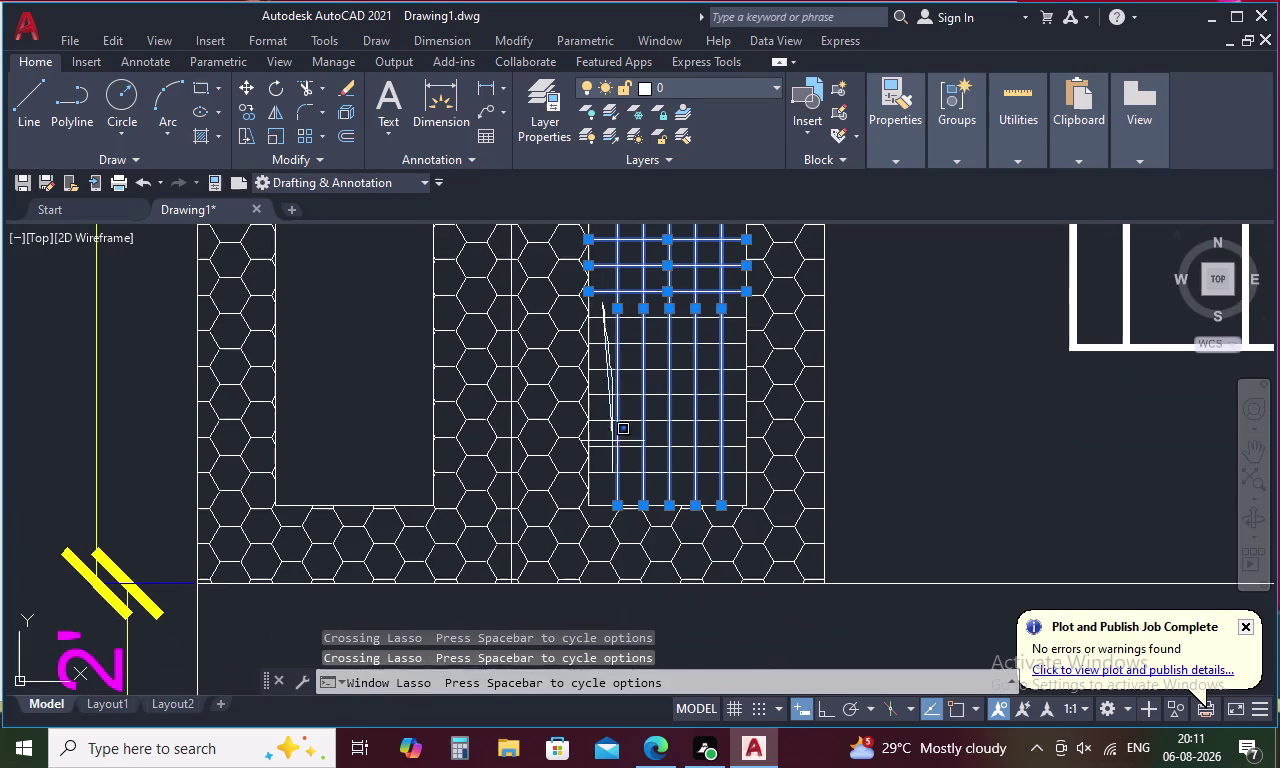
drag(612, 438, 612, 488)
drag(604, 307, 604, 420)
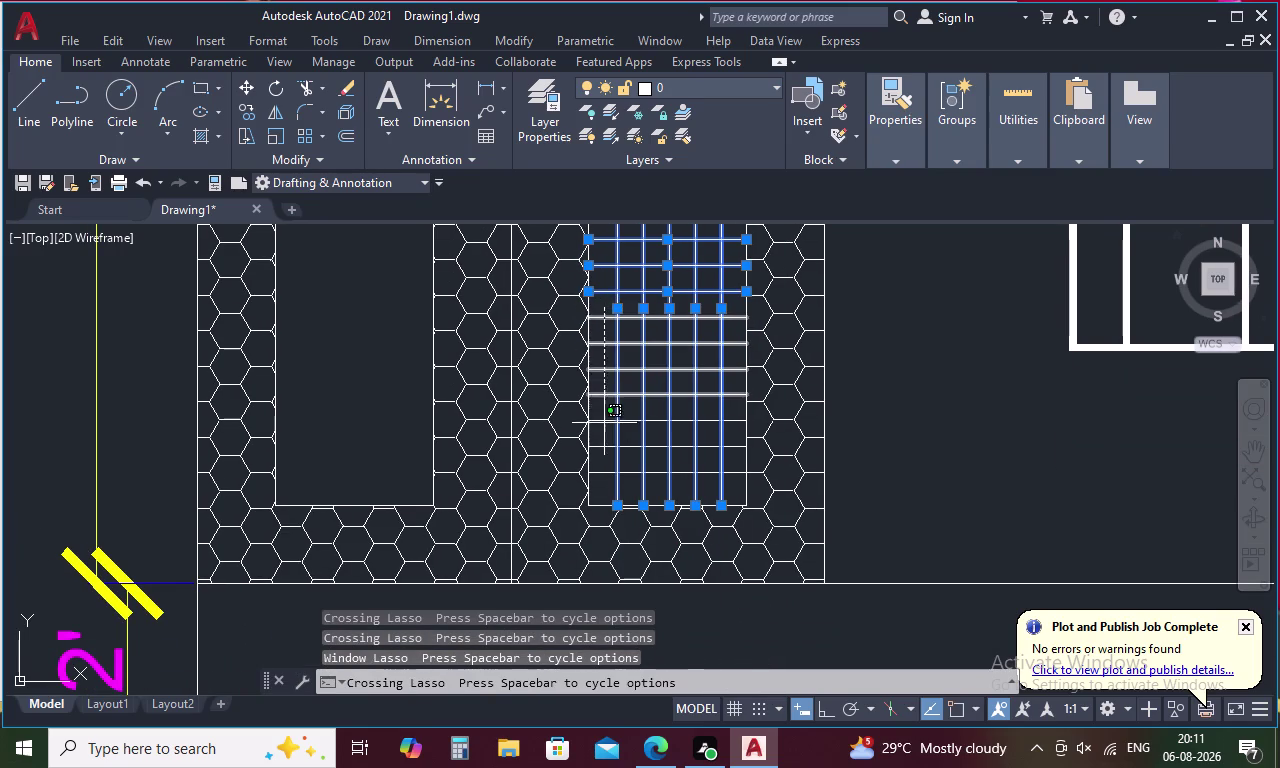
drag(604, 420, 604, 482)
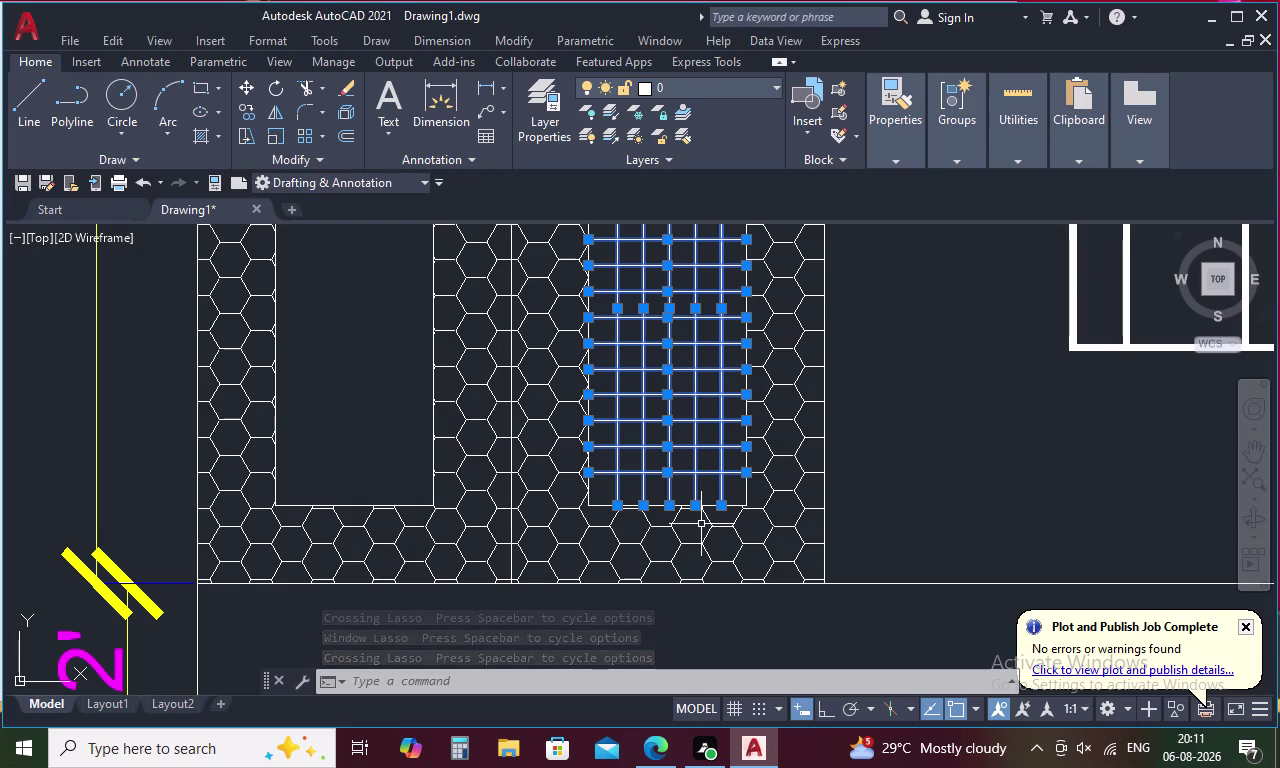
Mirror the grille about the divider's top midpoint and bottom endpoint, keeping the original grille.
text(MI)
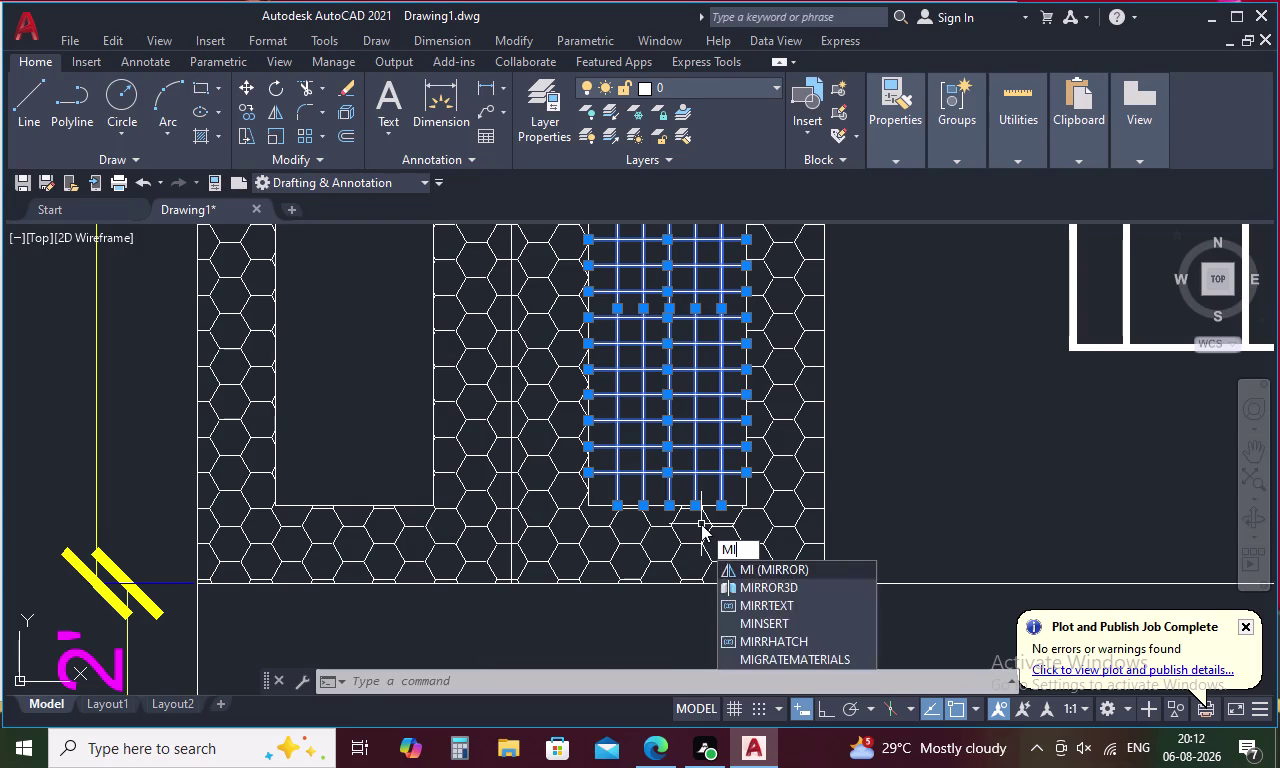
key(Return)
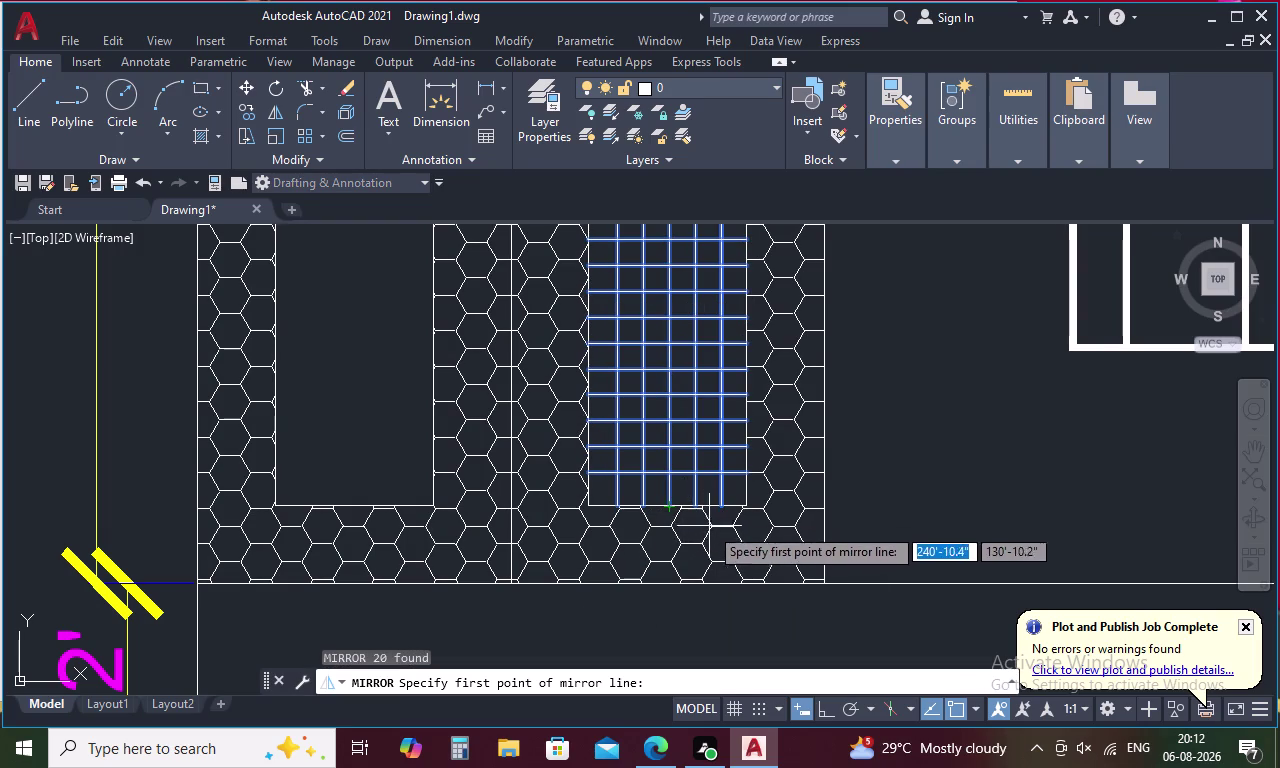
middle_drag(712, 534, 884, 767)
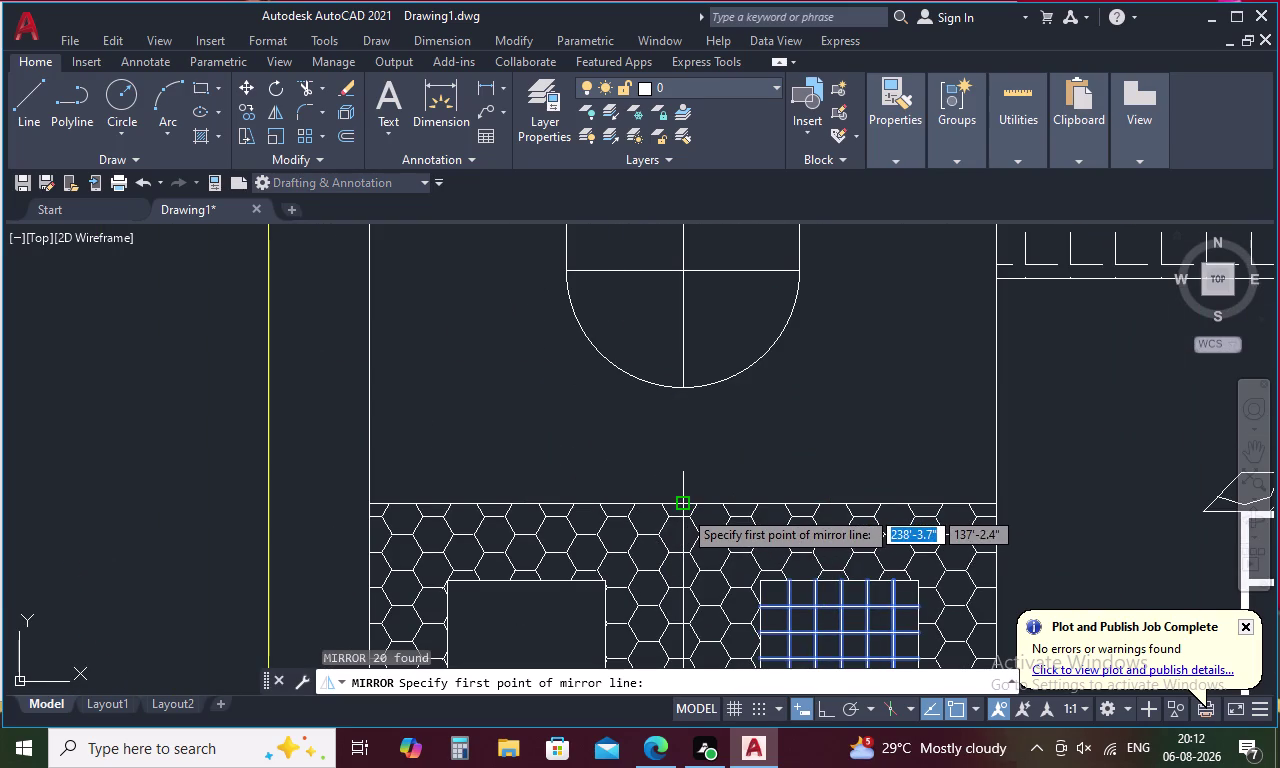
click(686, 509)
scroll(down, 3)
middle_drag(686, 509, 716, 439)
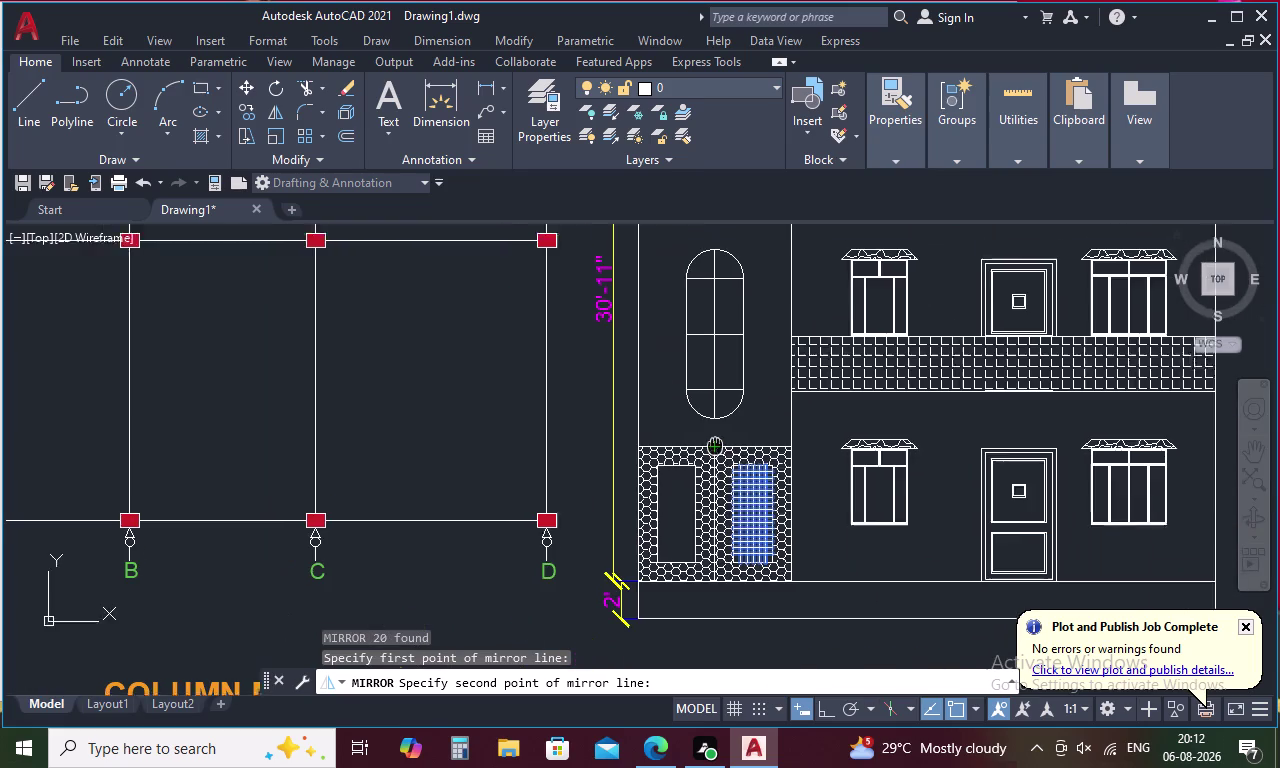
middle_drag(716, 439, 720, 426)
scroll(up, 3)
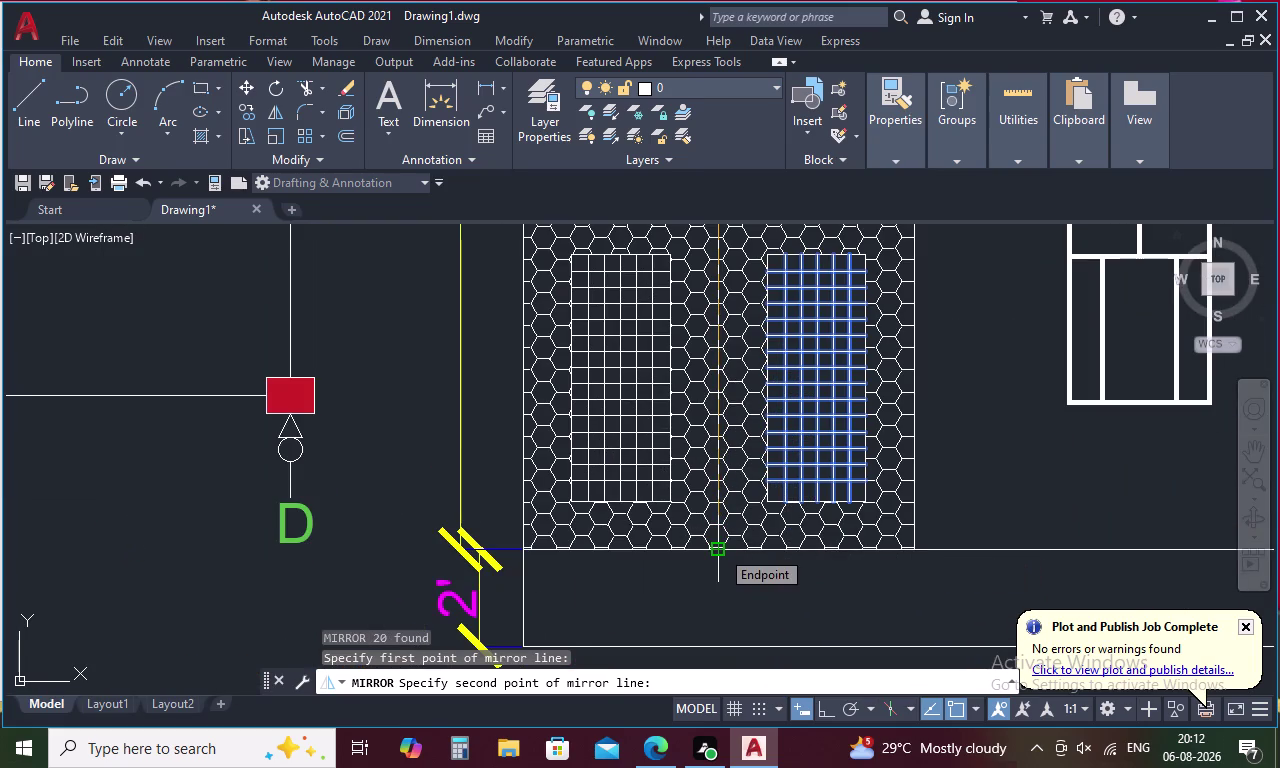
click(720, 549)
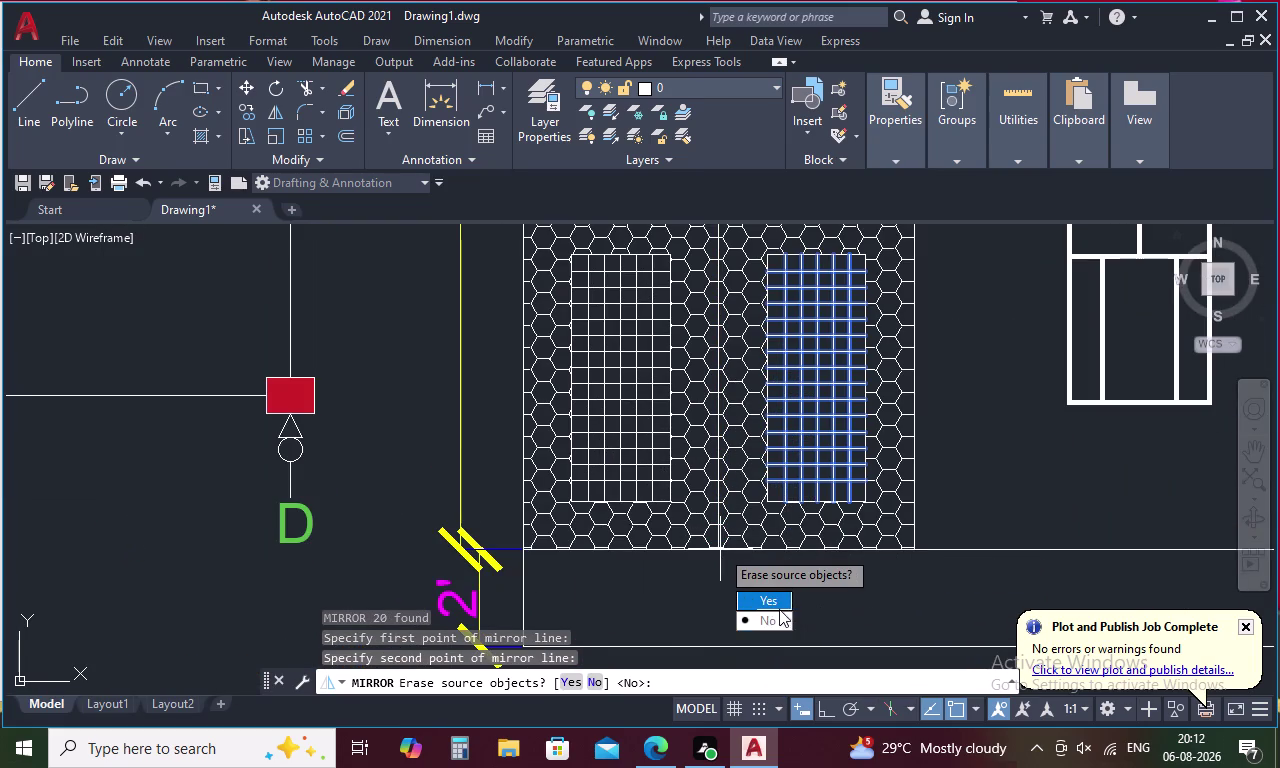
drag(763, 618, 720, 549)
scroll(down, 3)
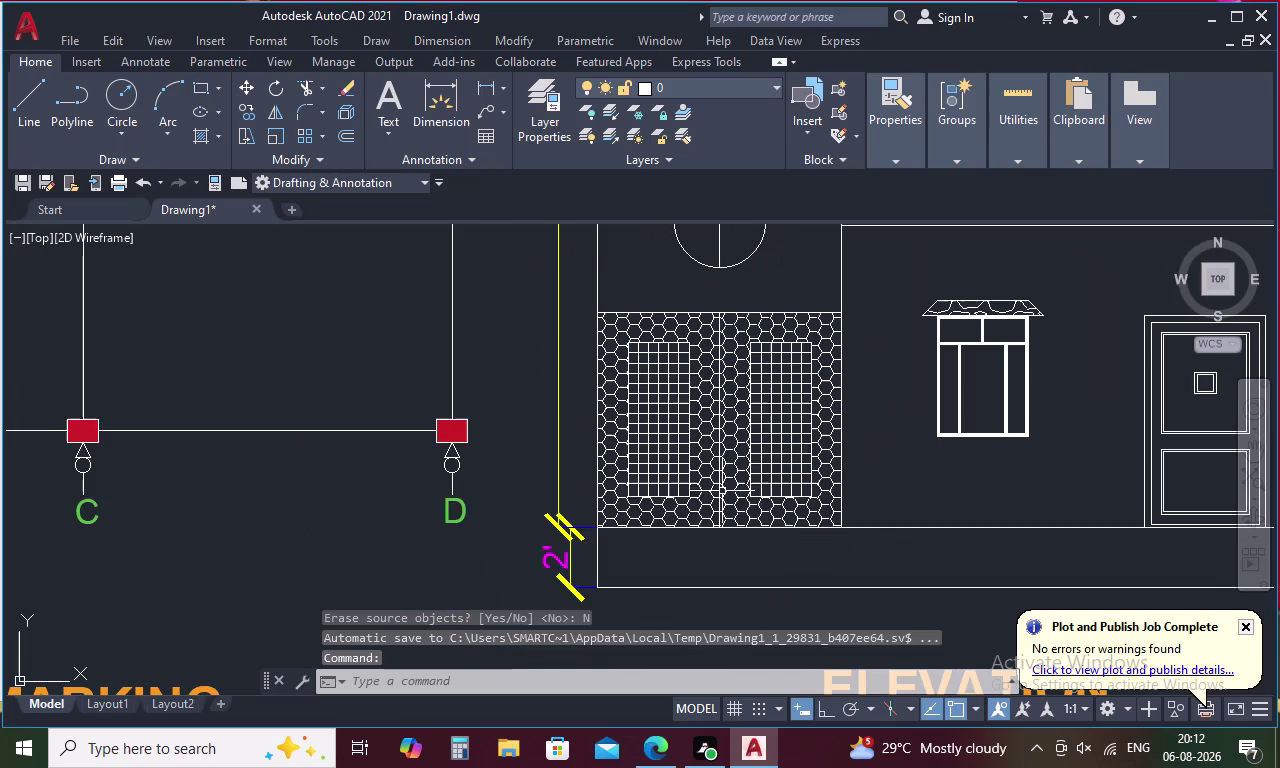
scroll(up, 3)
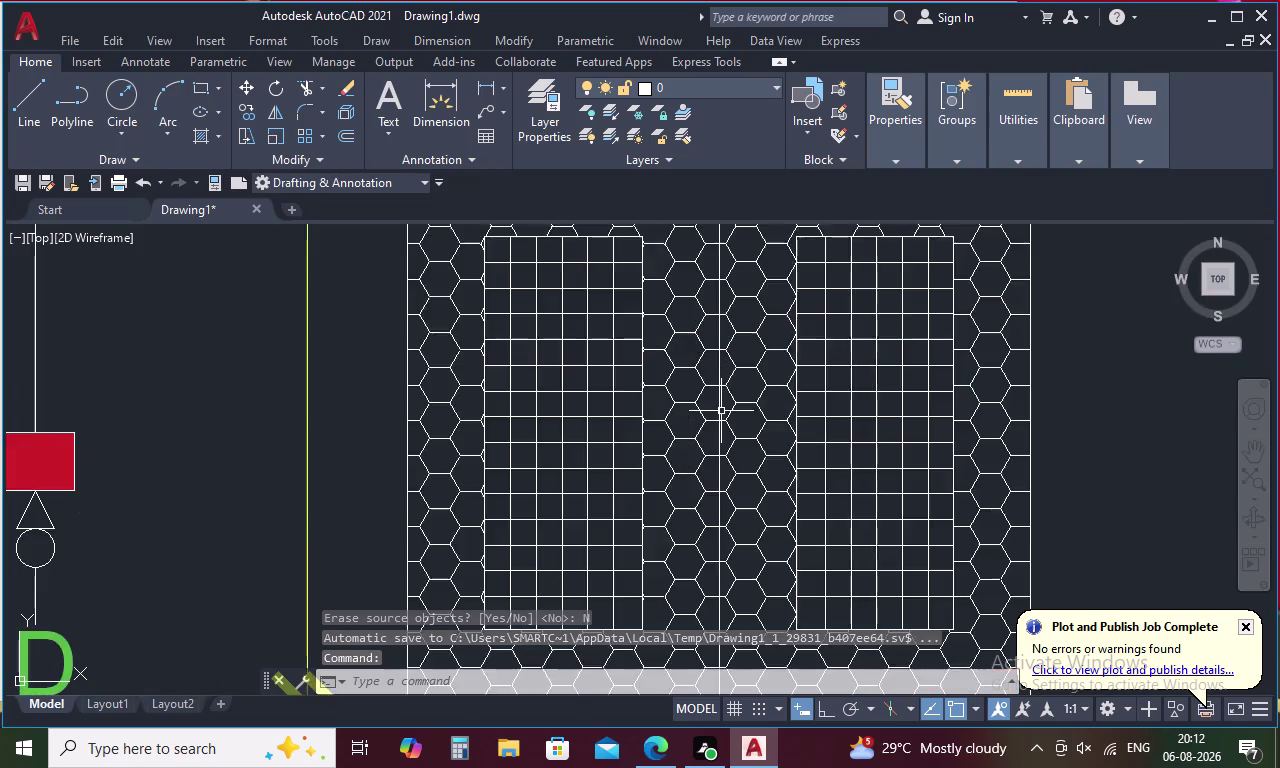
scroll(up, 3)
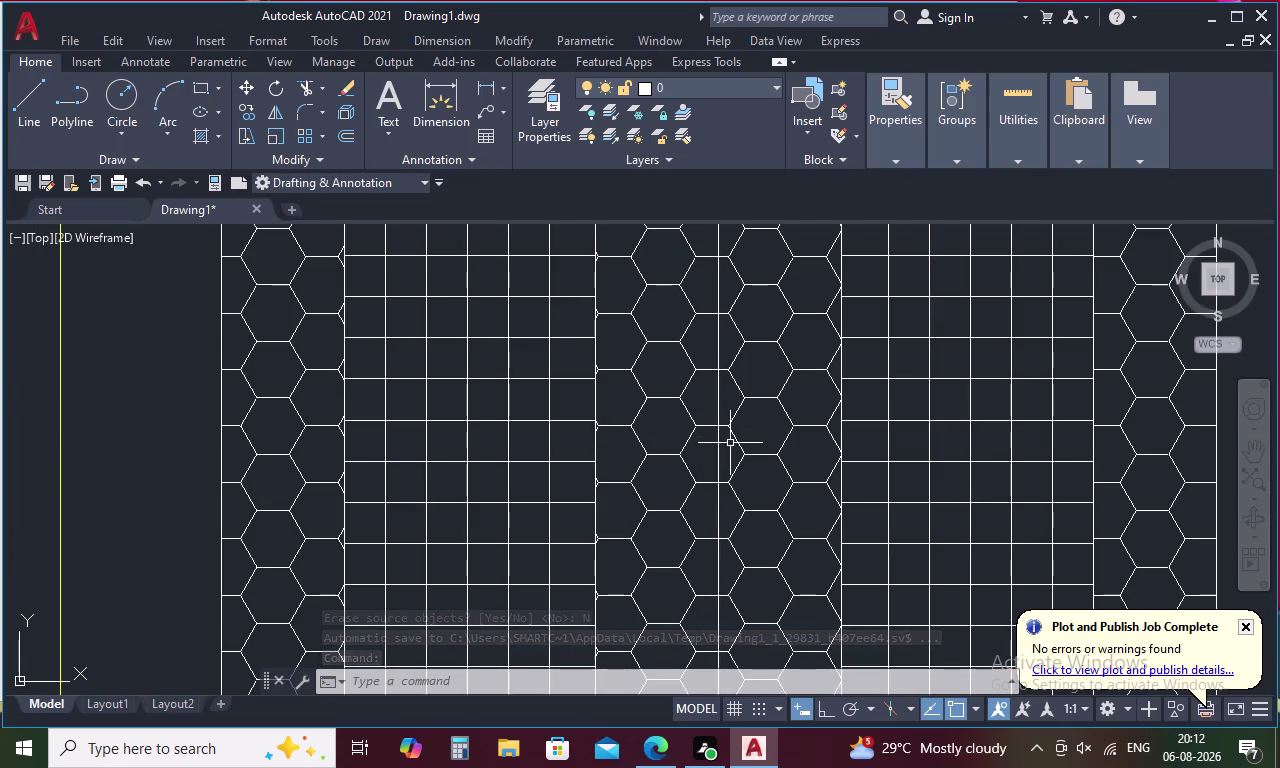
Offset the central divider line 2 units to each side.
key(o)
key(Return)
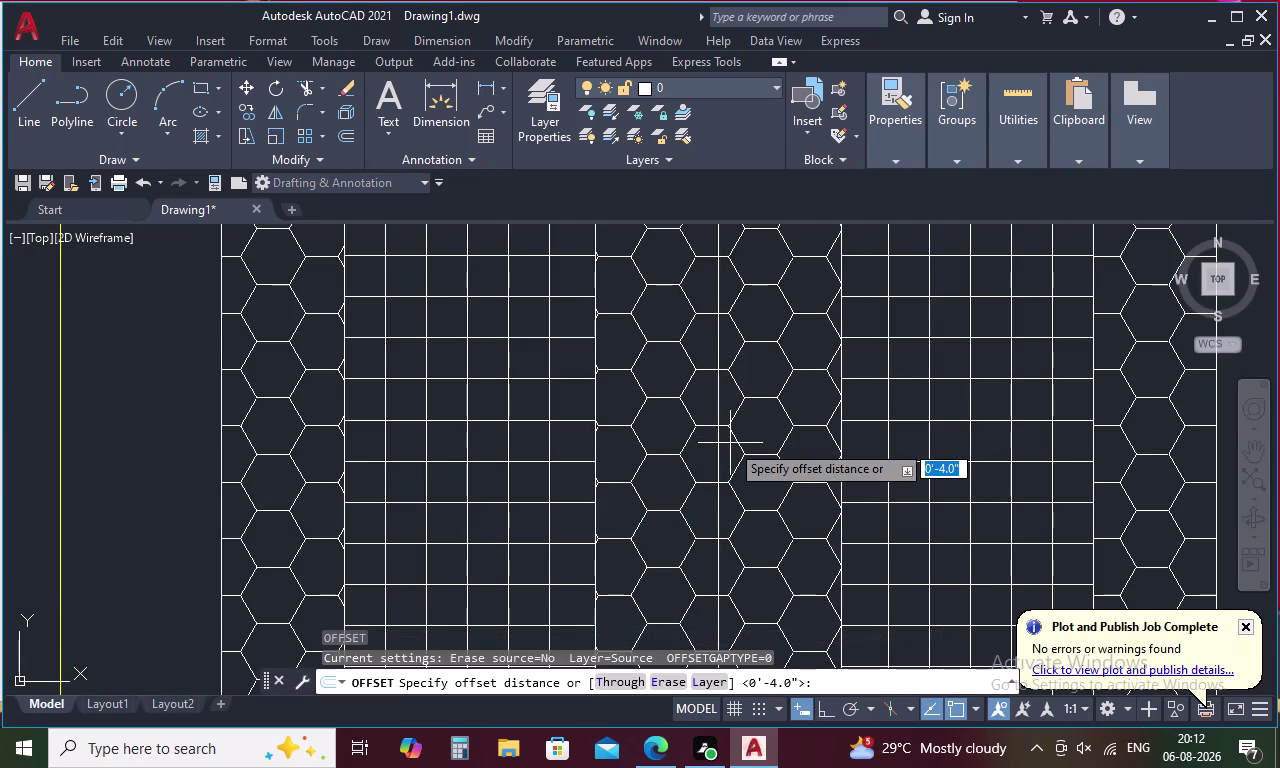
key(2)
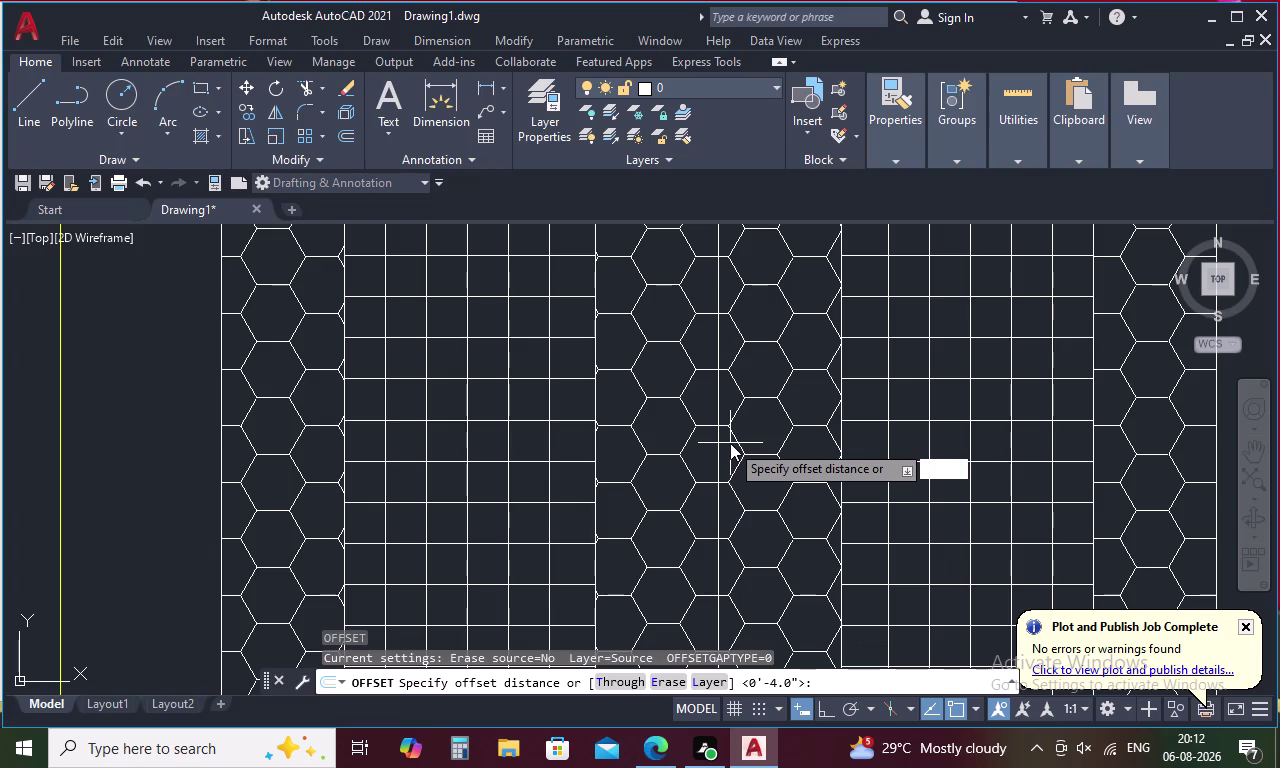
key(Return)
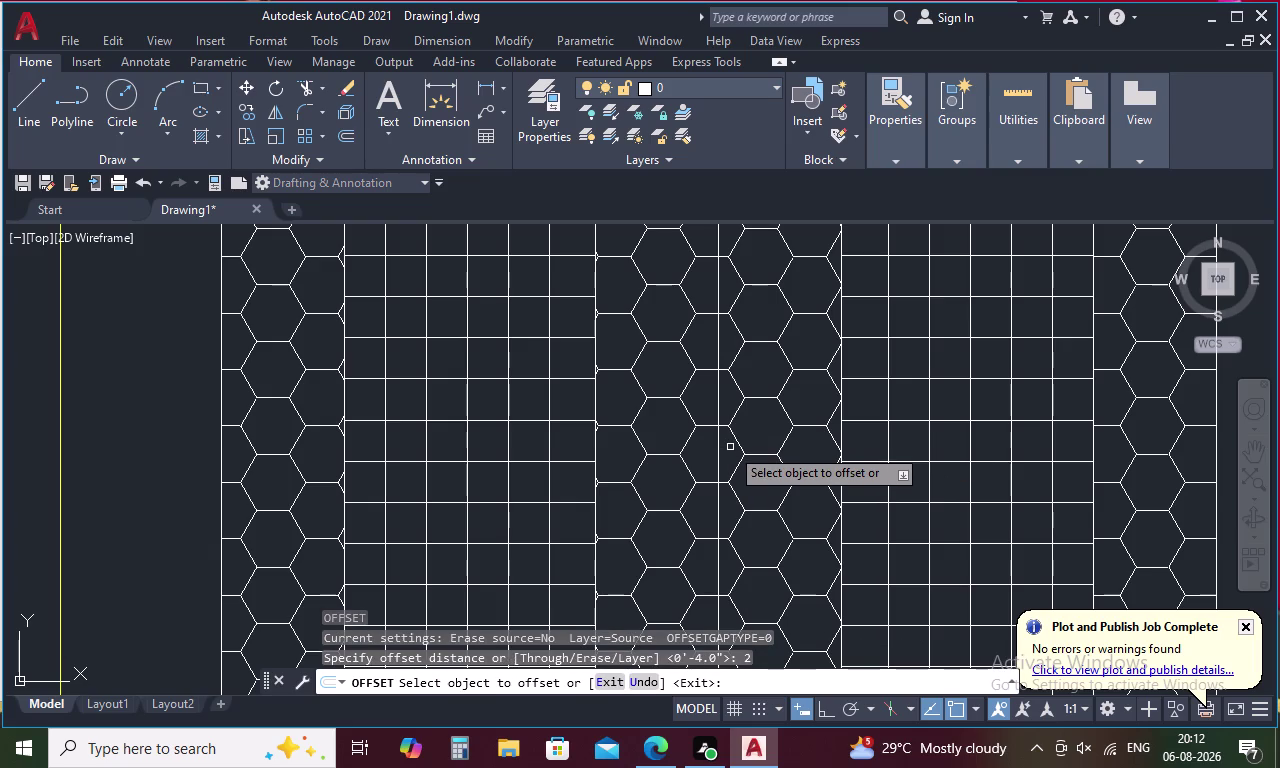
click(718, 459)
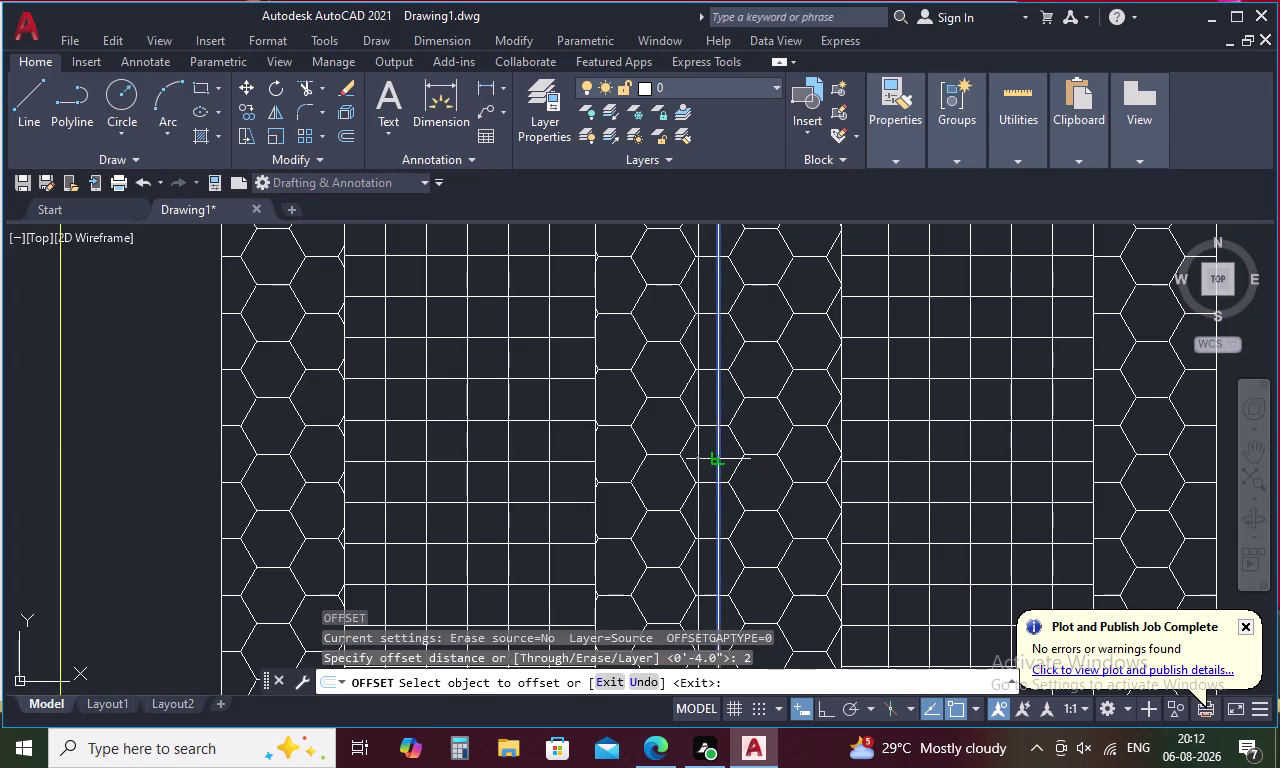
click(739, 462)
click(719, 449)
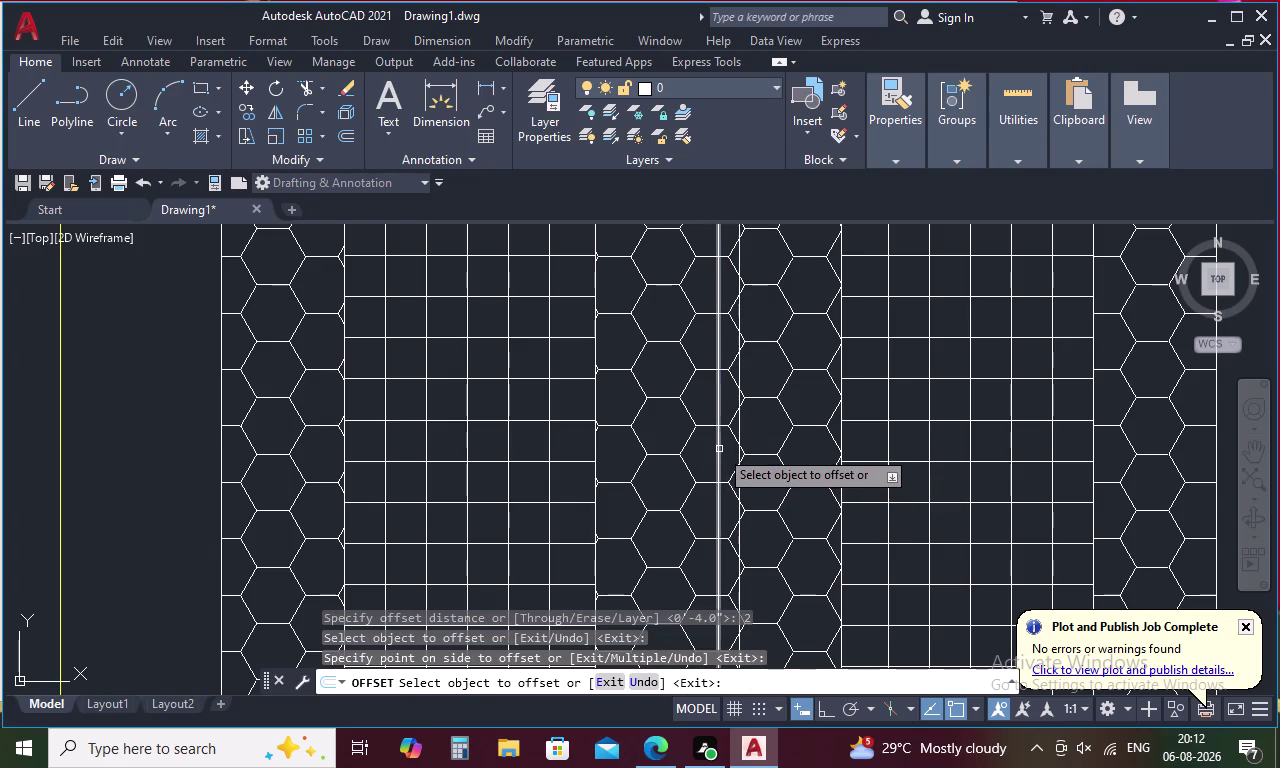
click(687, 443)
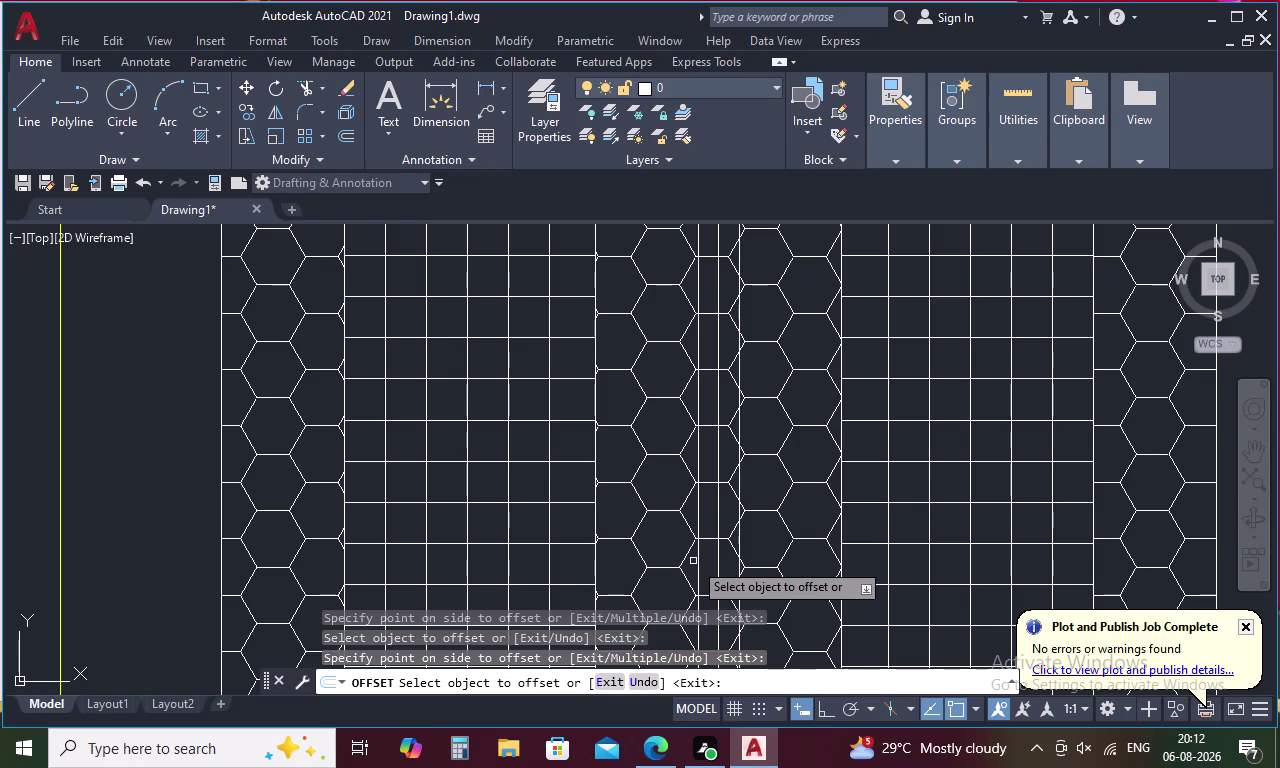
key(Escape)
text(TR)
key(space)
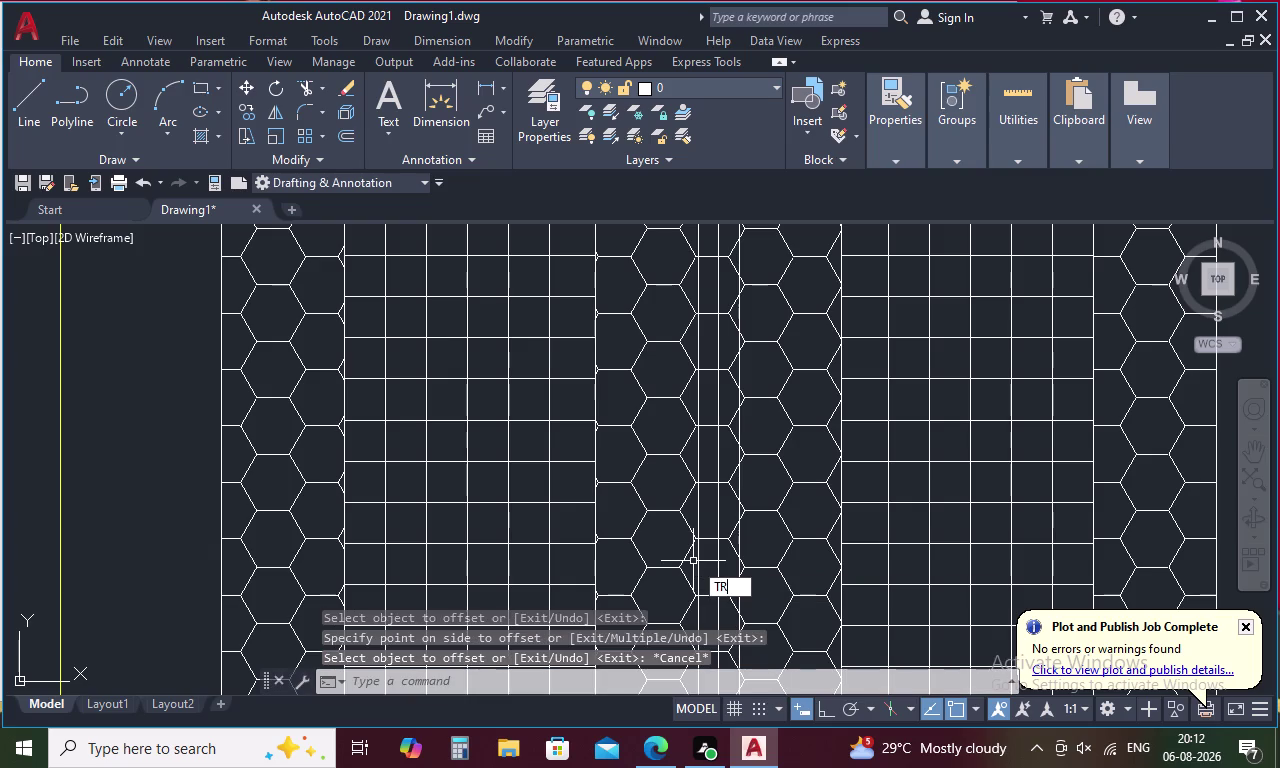
Trim two hexagon pattern lines inside the divider strip, then undo the last trim.
scroll(down, 3)
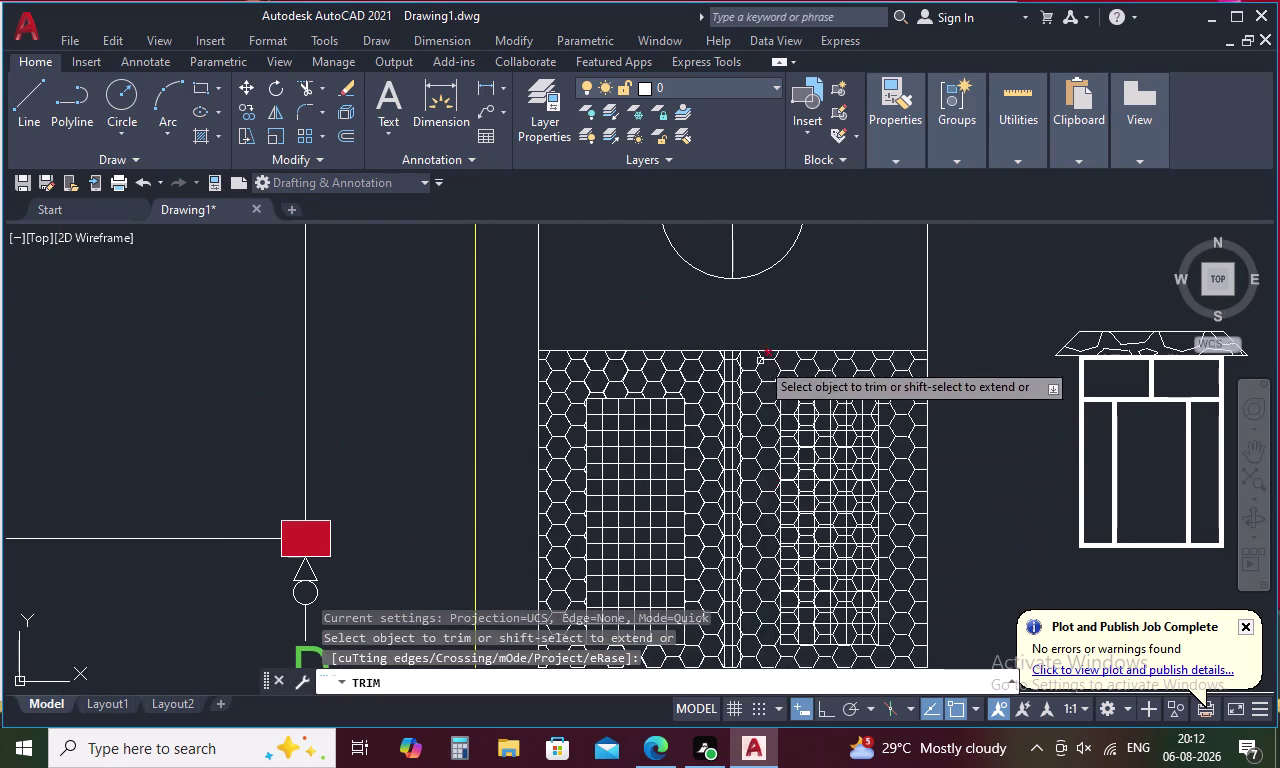
scroll(up, 3)
click(737, 358)
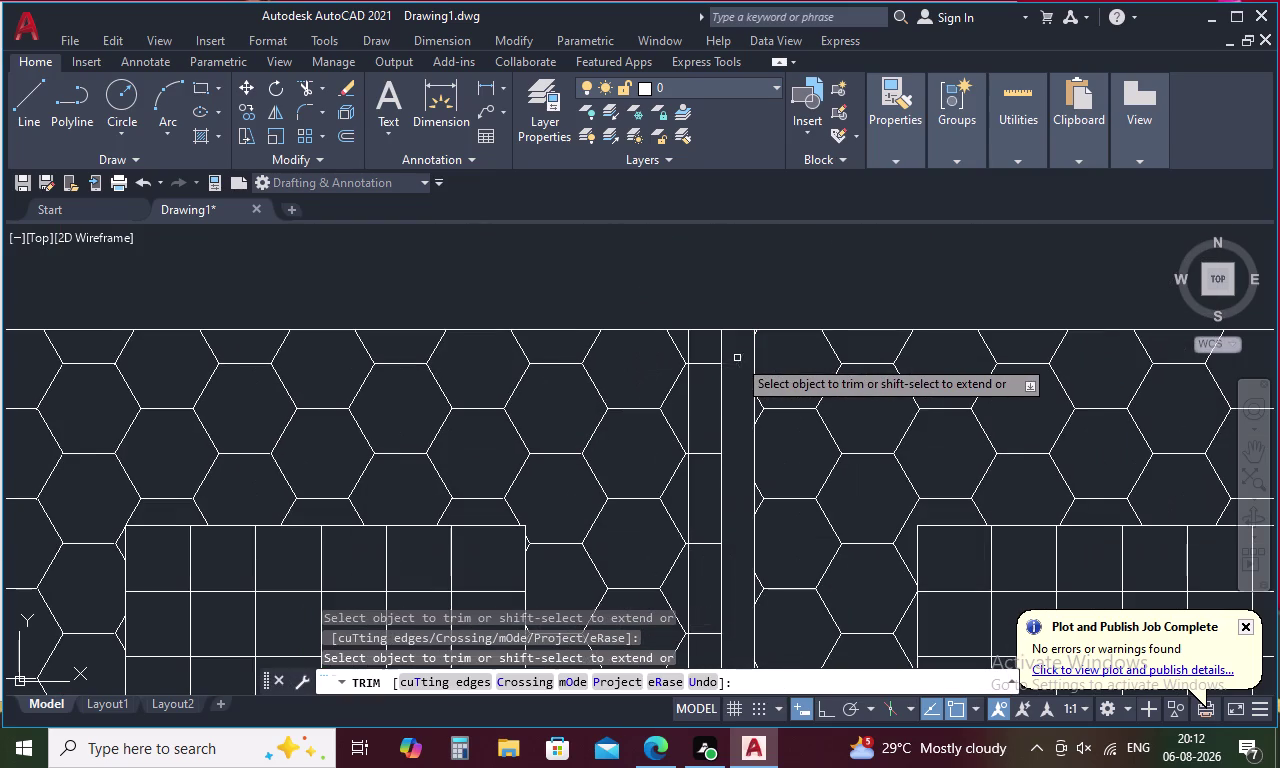
click(708, 366)
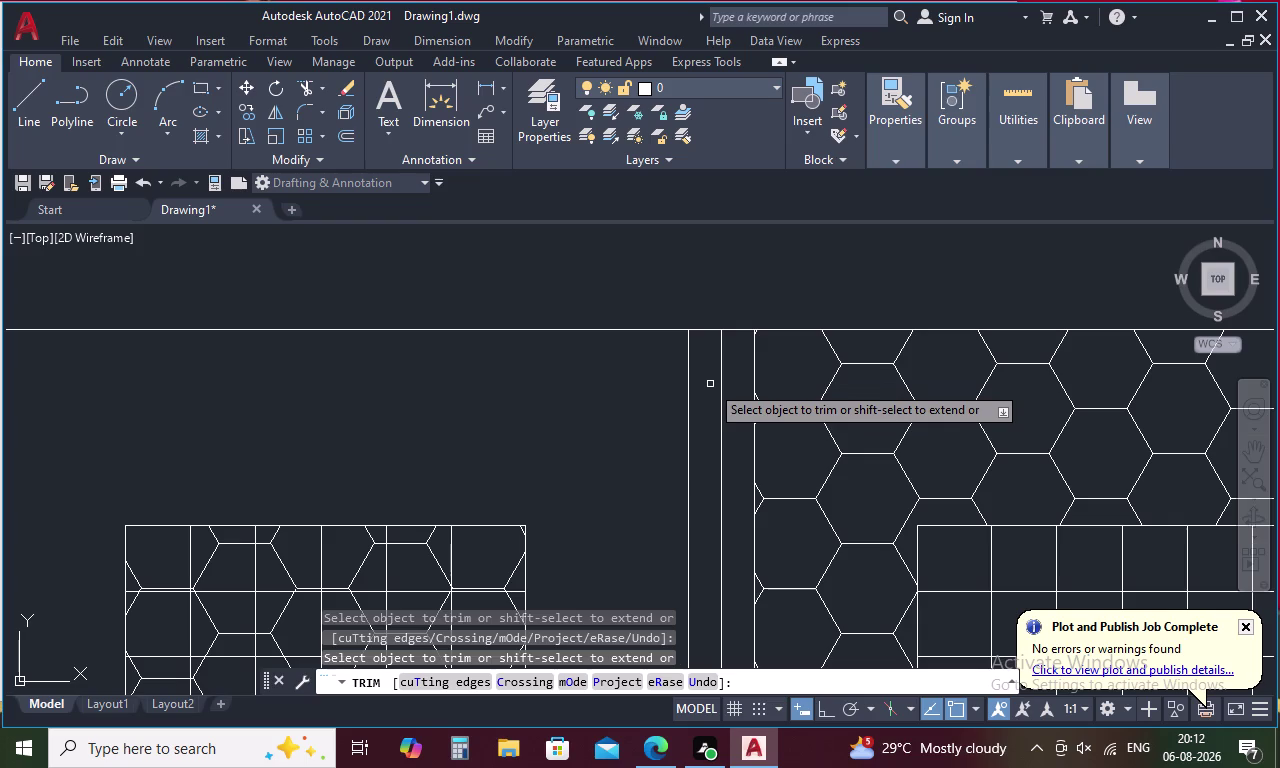
scroll(down, 3)
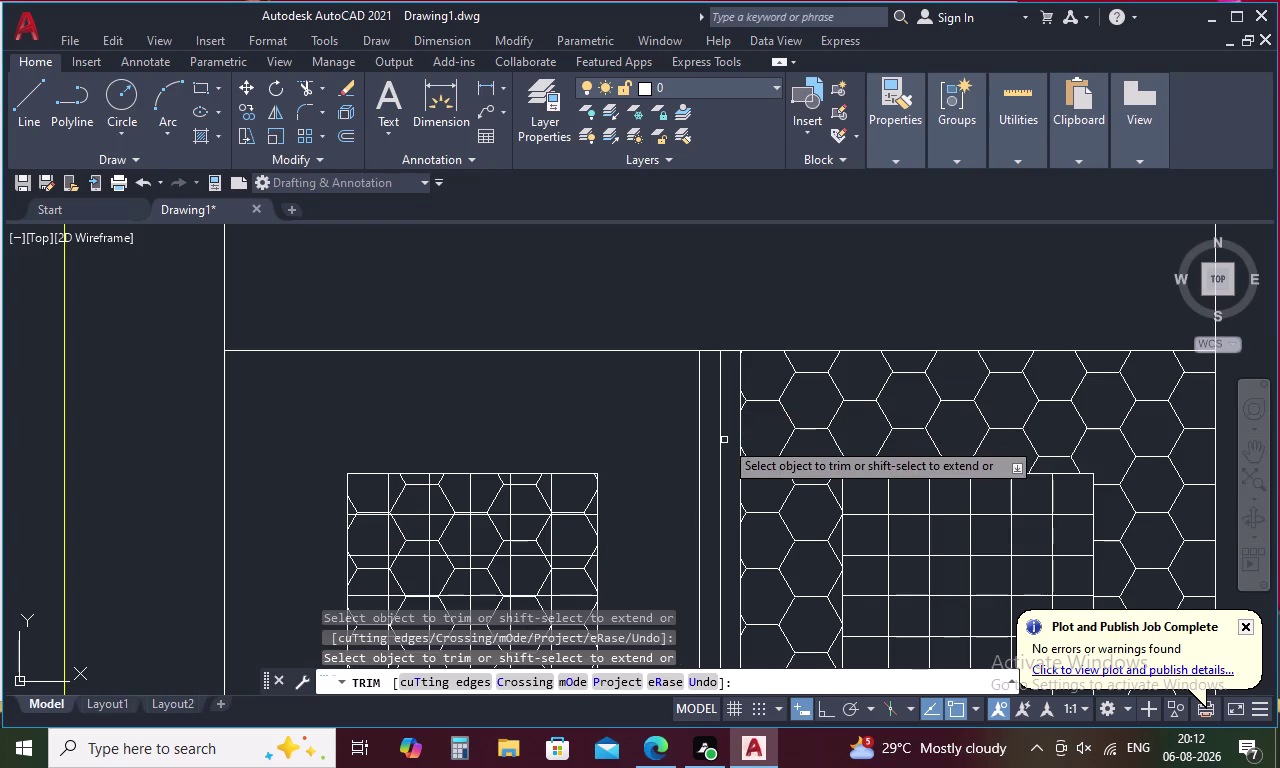
middle_drag(725, 441, 776, 317)
scroll(down, 3)
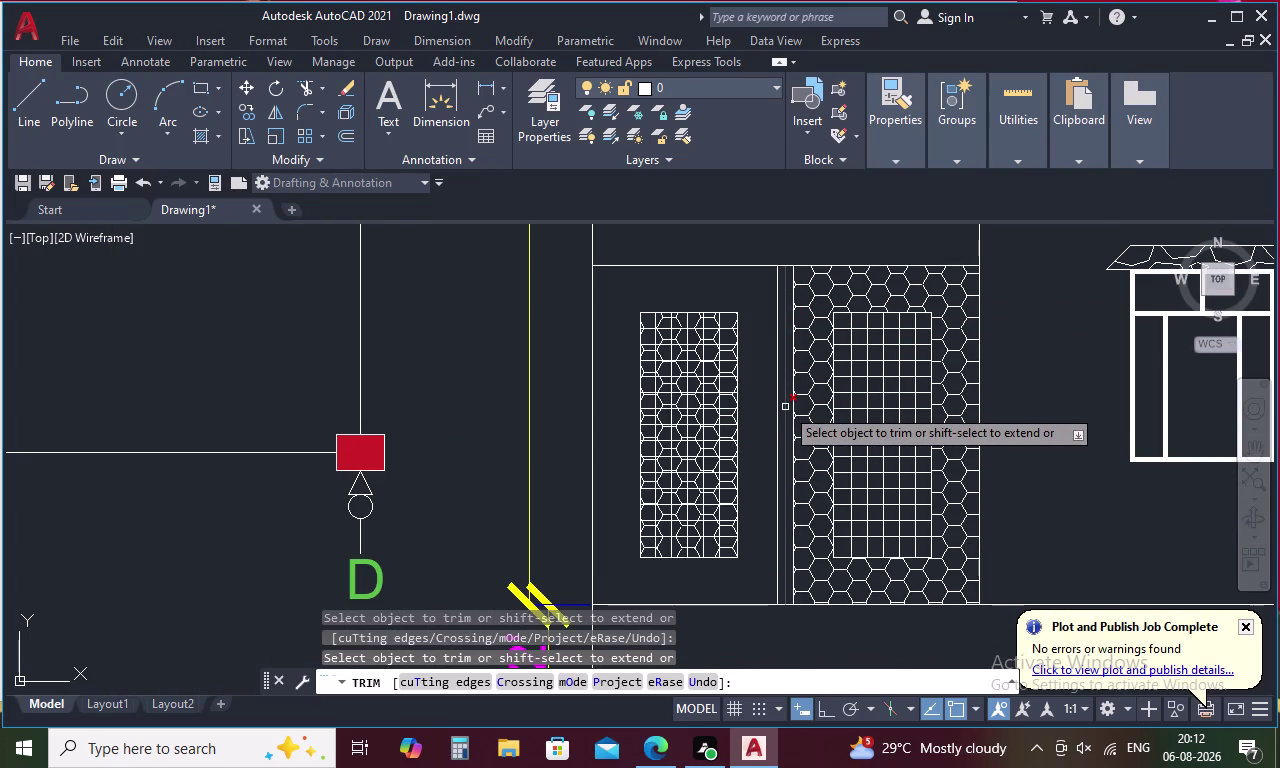
key(ctrl+z)
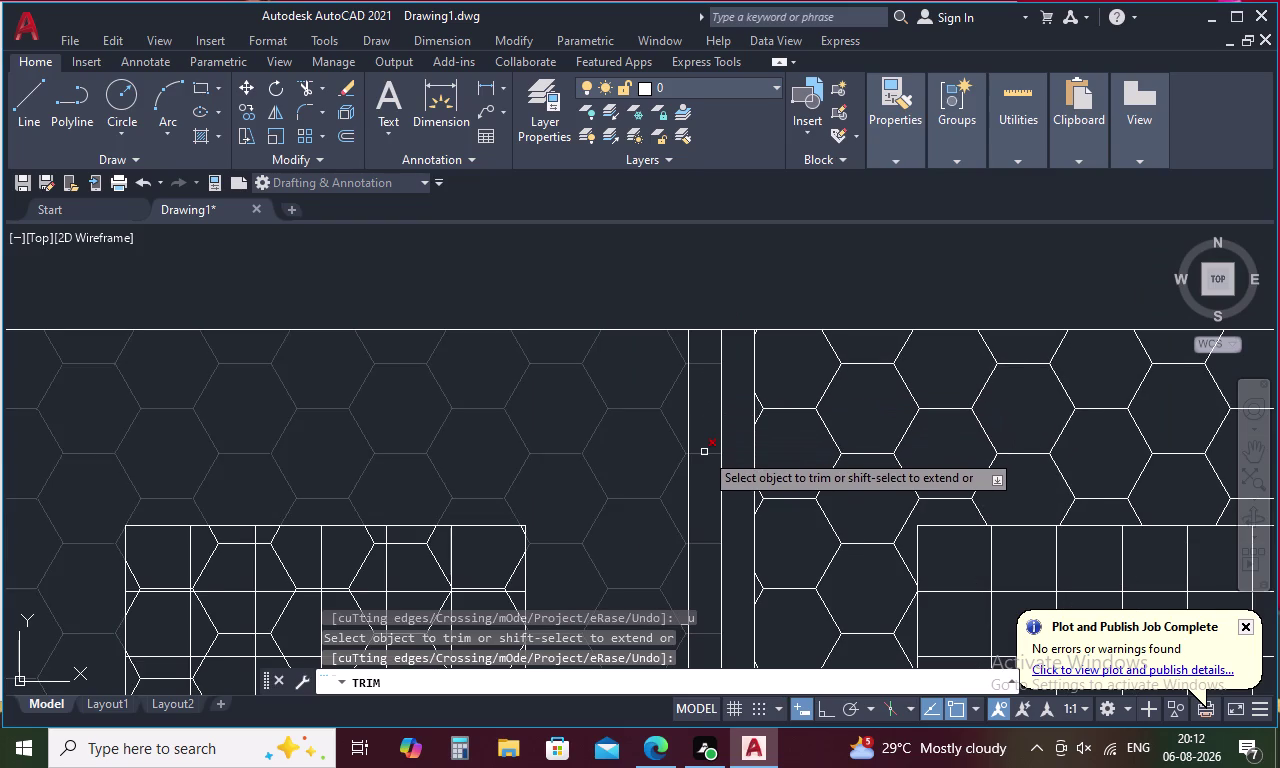
Trim the remaining pattern segment near the bottom of the divider strip.
scroll(down, 3)
middle_drag(709, 498, 732, 376)
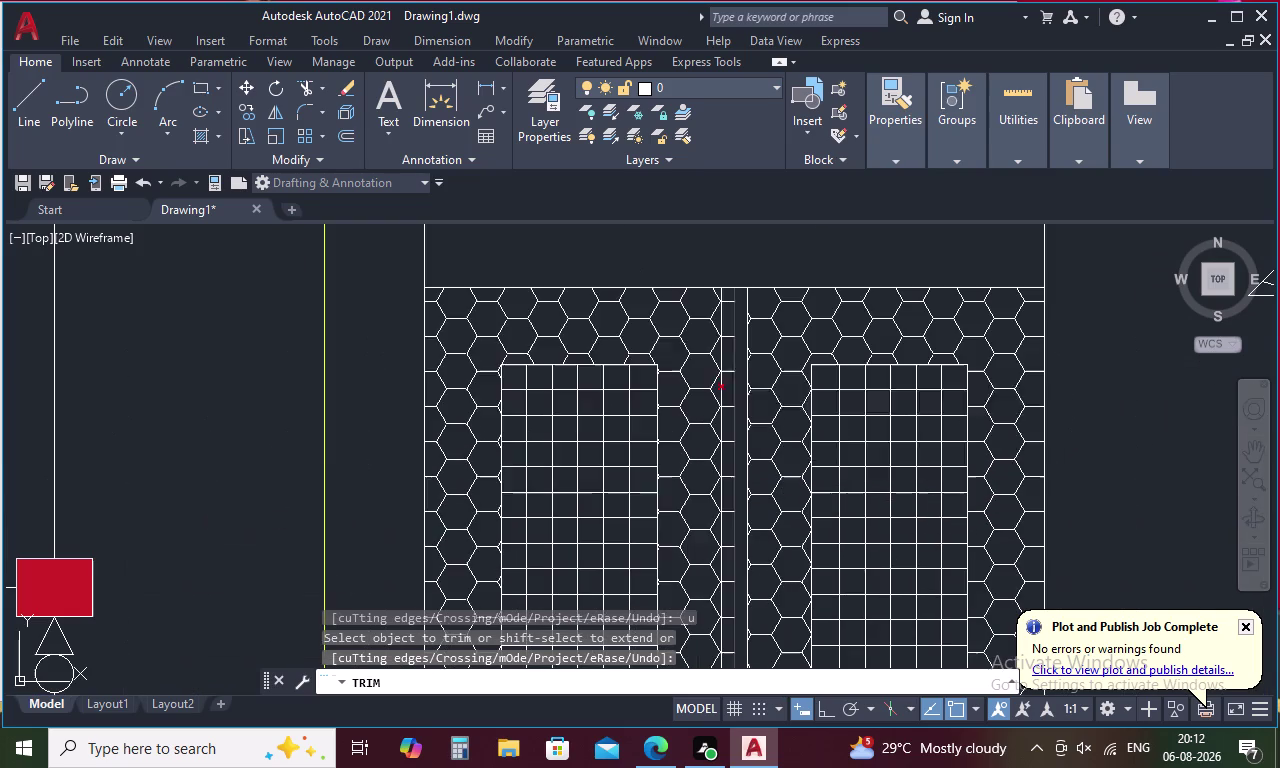
middle_drag(738, 514, 745, 483)
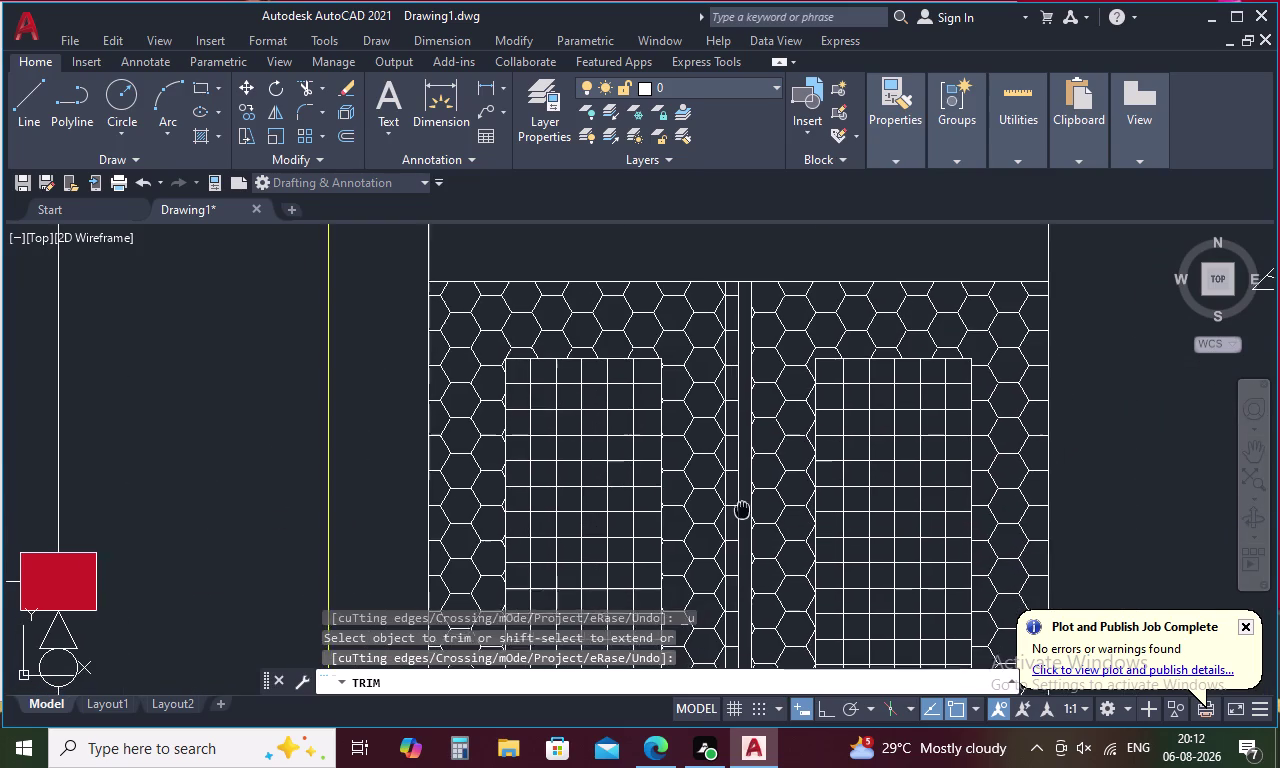
middle_drag(745, 483, 758, 403)
middle_drag(748, 474, 769, 361)
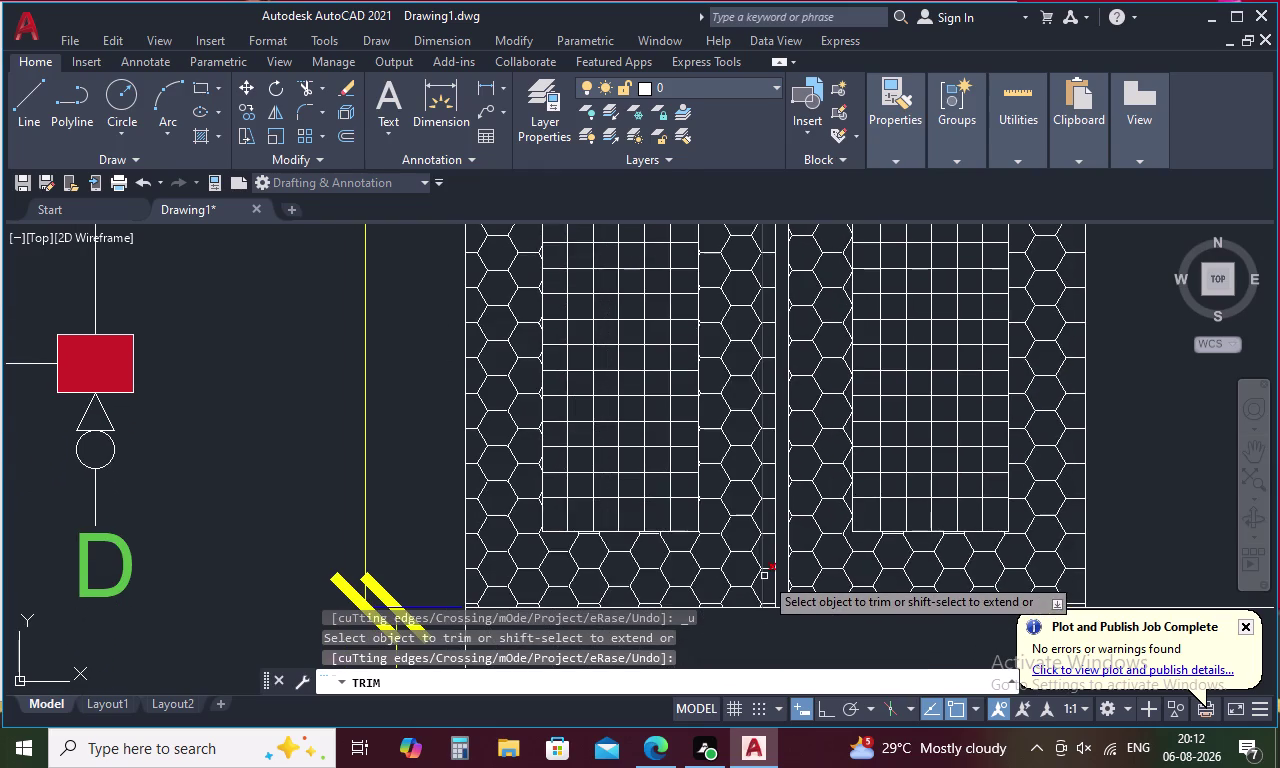
scroll(up, 3)
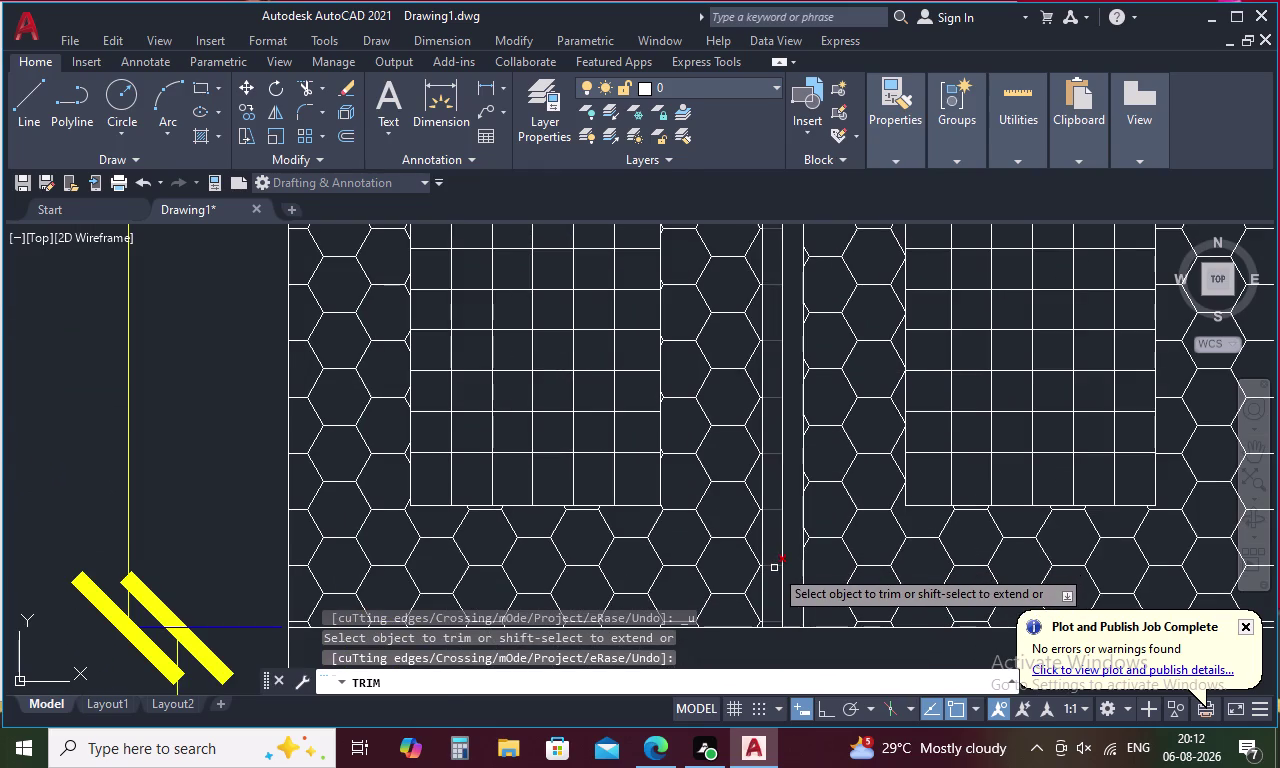
click(774, 568)
scroll(down, 3)
scroll(down, 3)
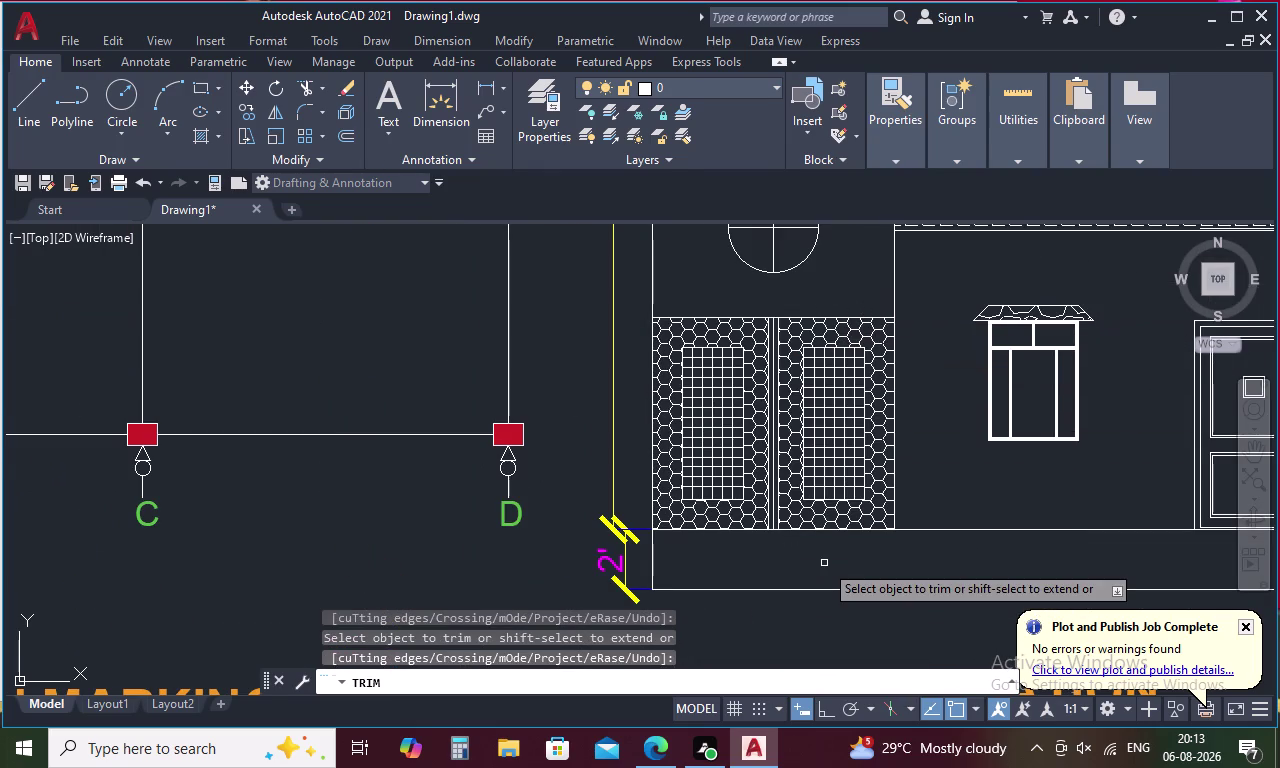
key(Escape)
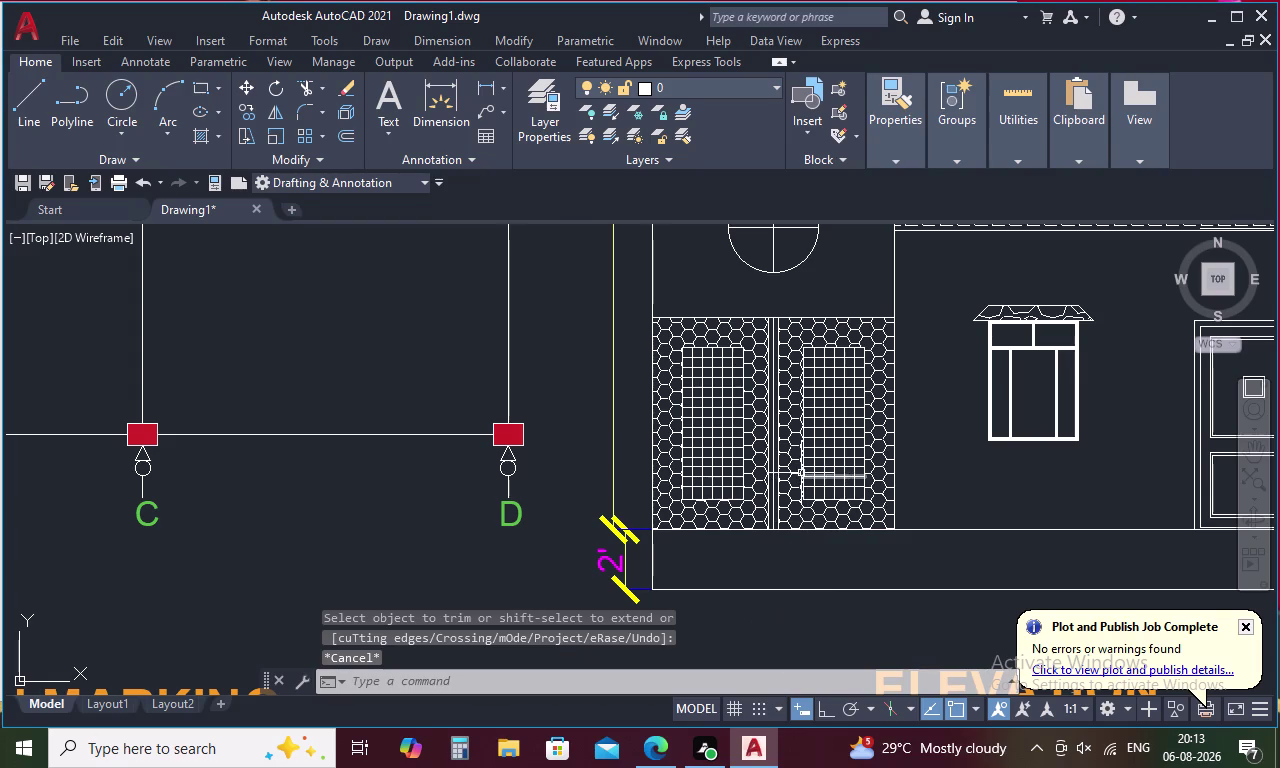
Erase the old central divider line.
scroll(up, 3)
click(729, 485)
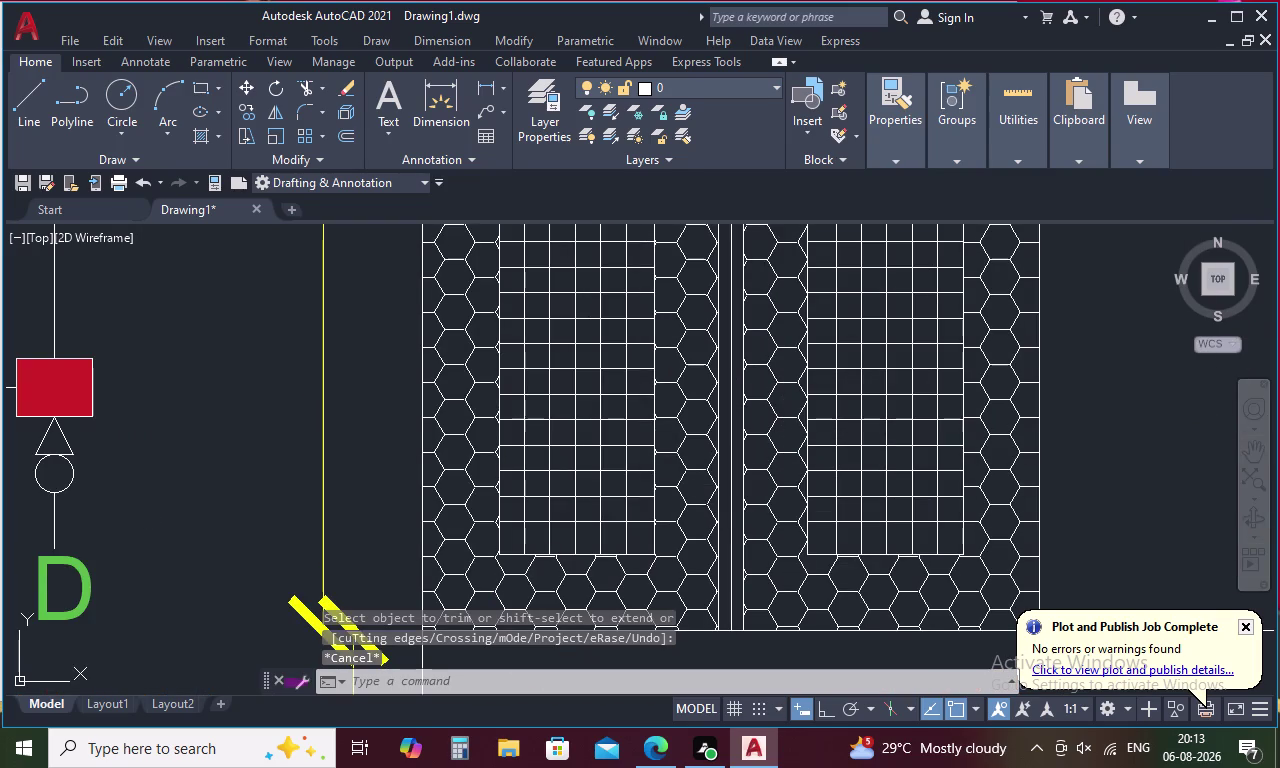
key(Delete)
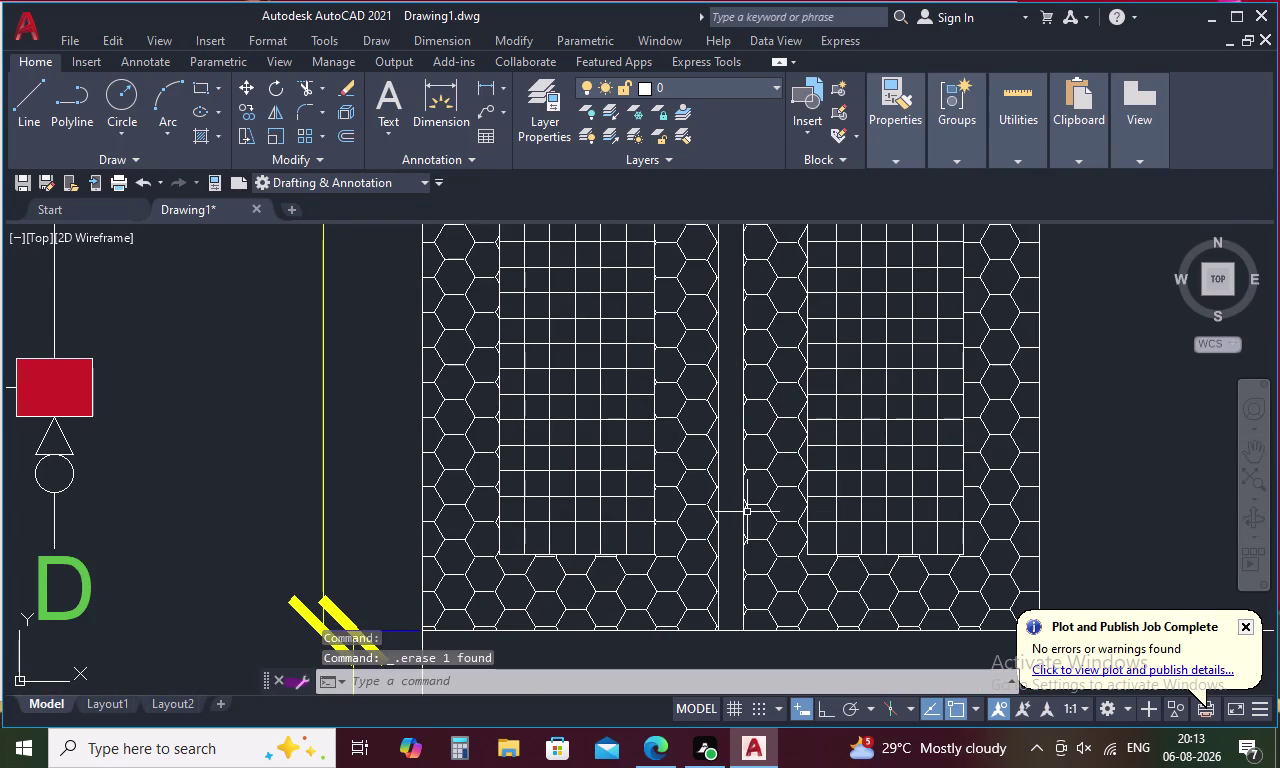
scroll(down, 3)
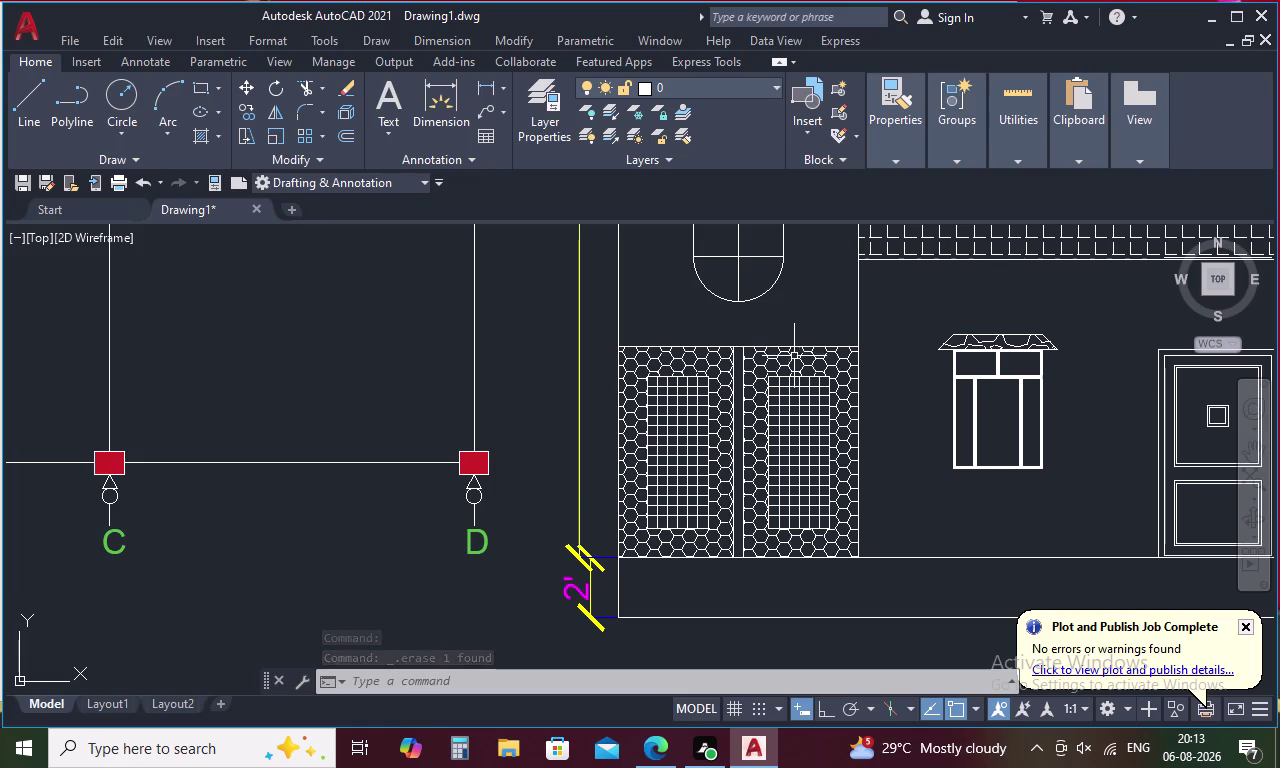
scroll(down, 3)
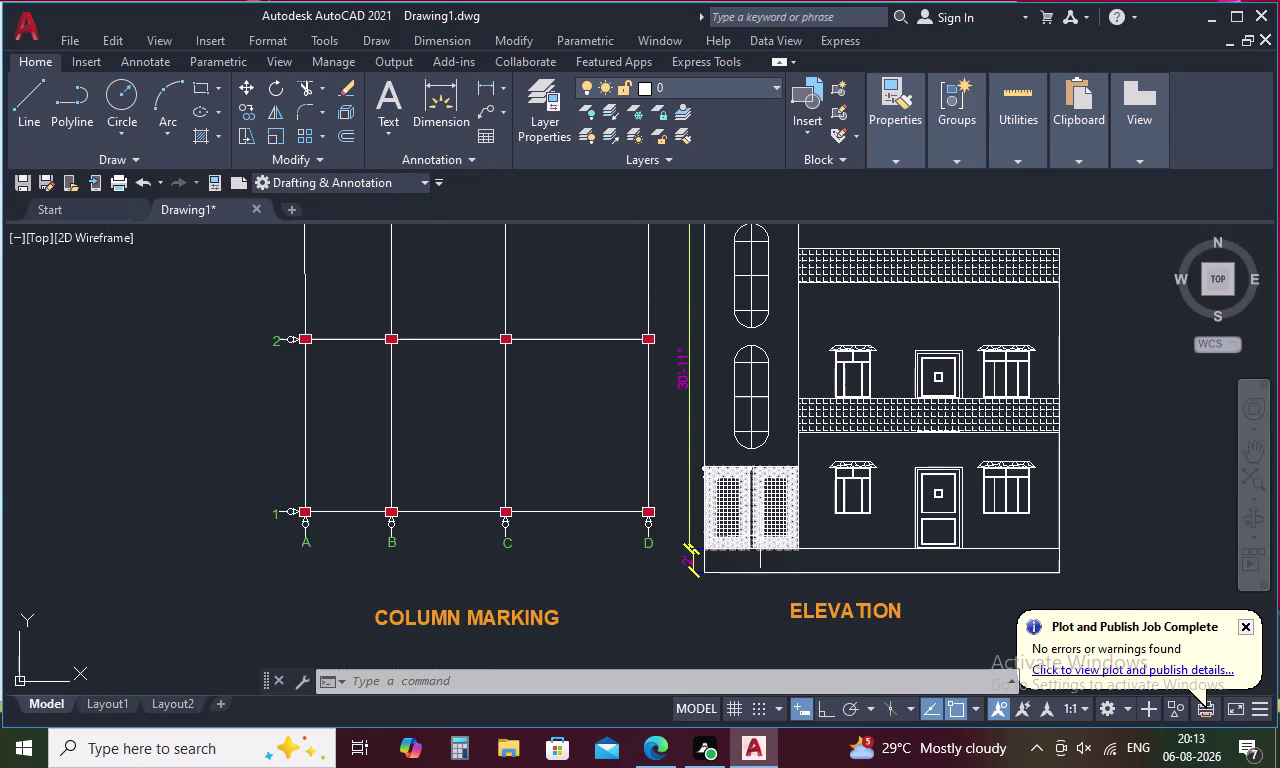
middle_drag(836, 447, 827, 462)
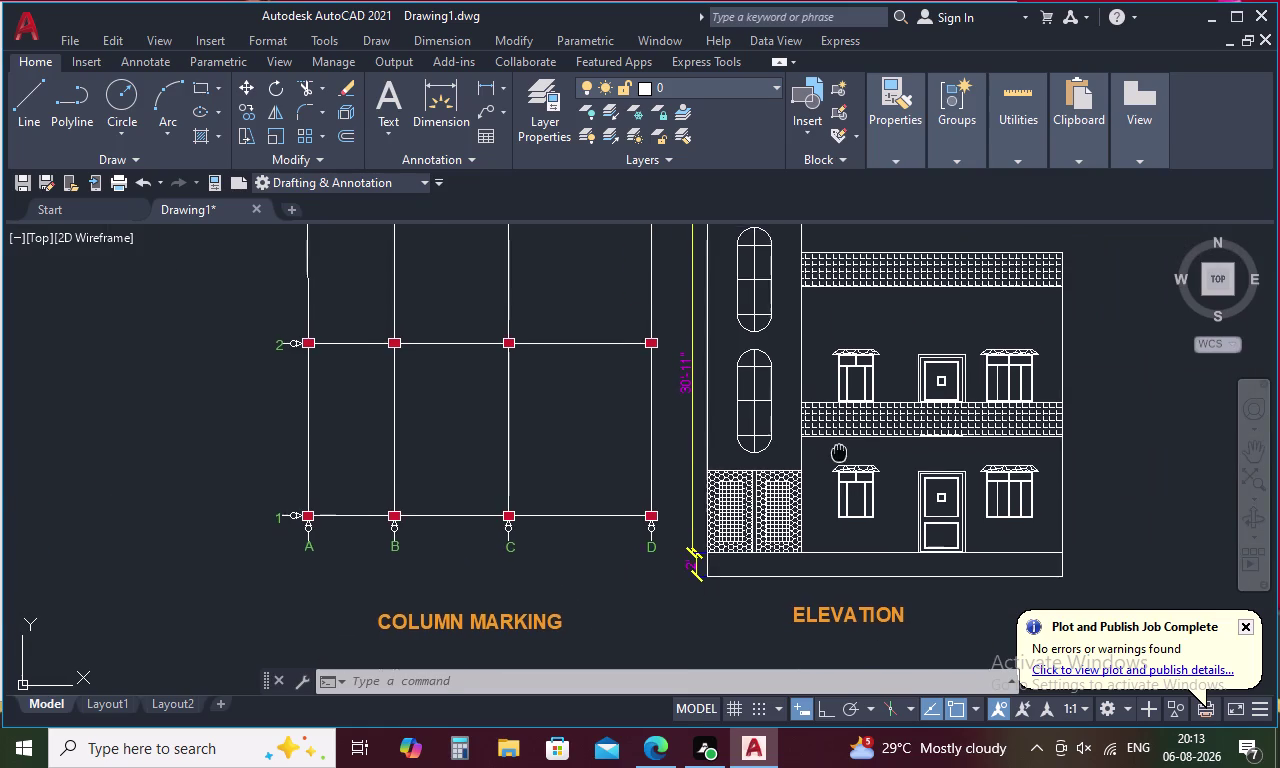
middle_drag(827, 462, 727, 517)
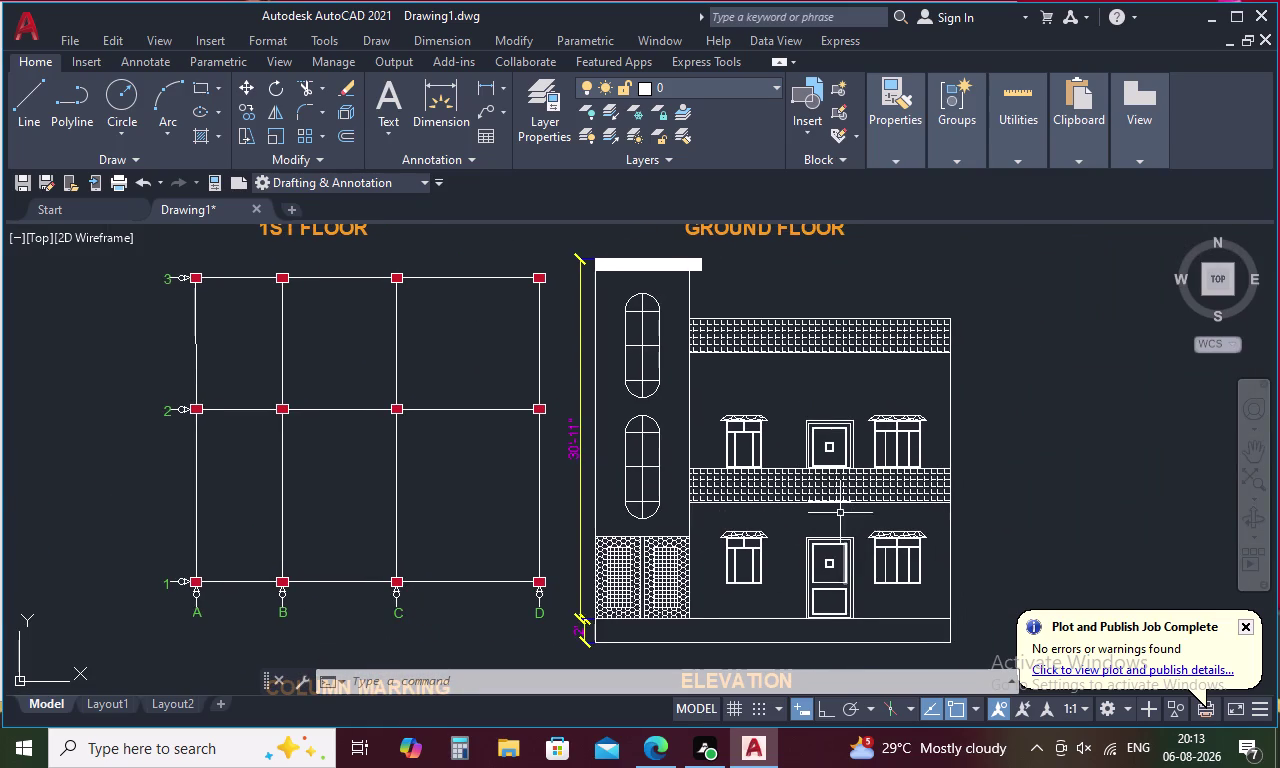
scroll(up, 3)
scroll(up, 3)
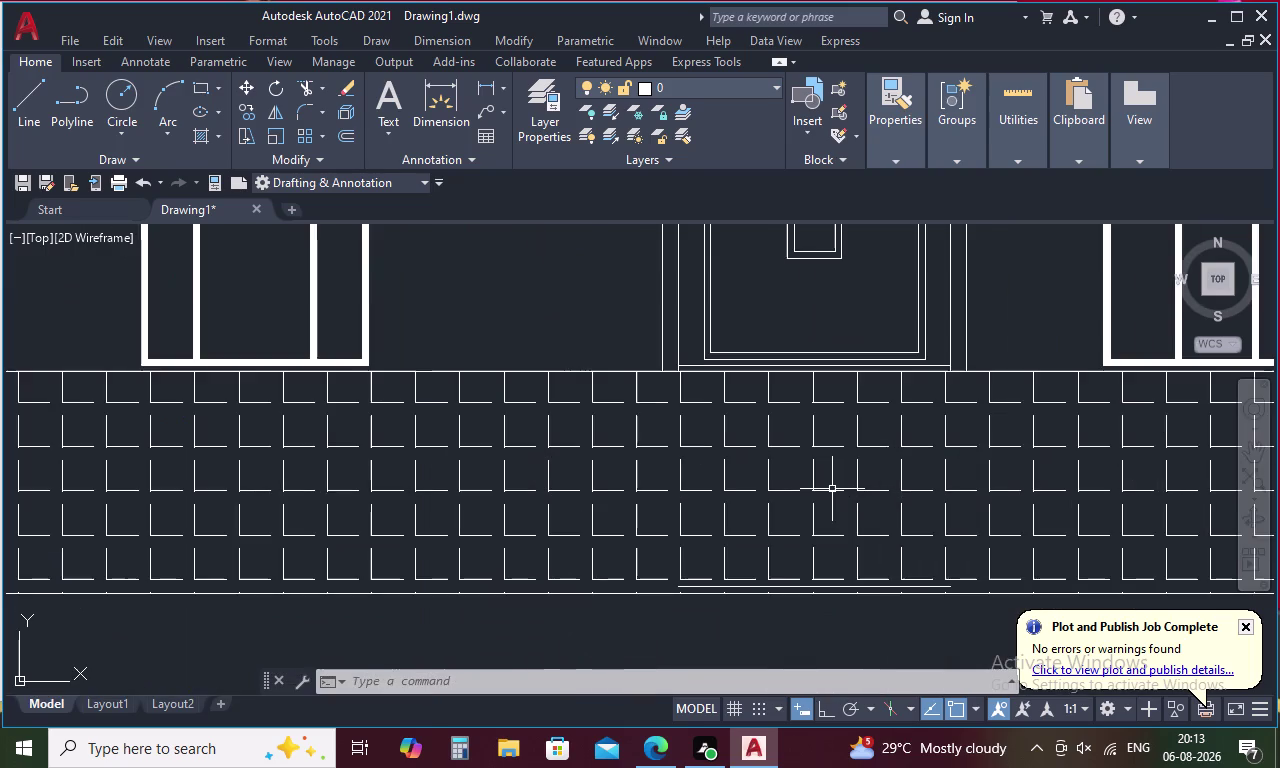
scroll(down, 3)
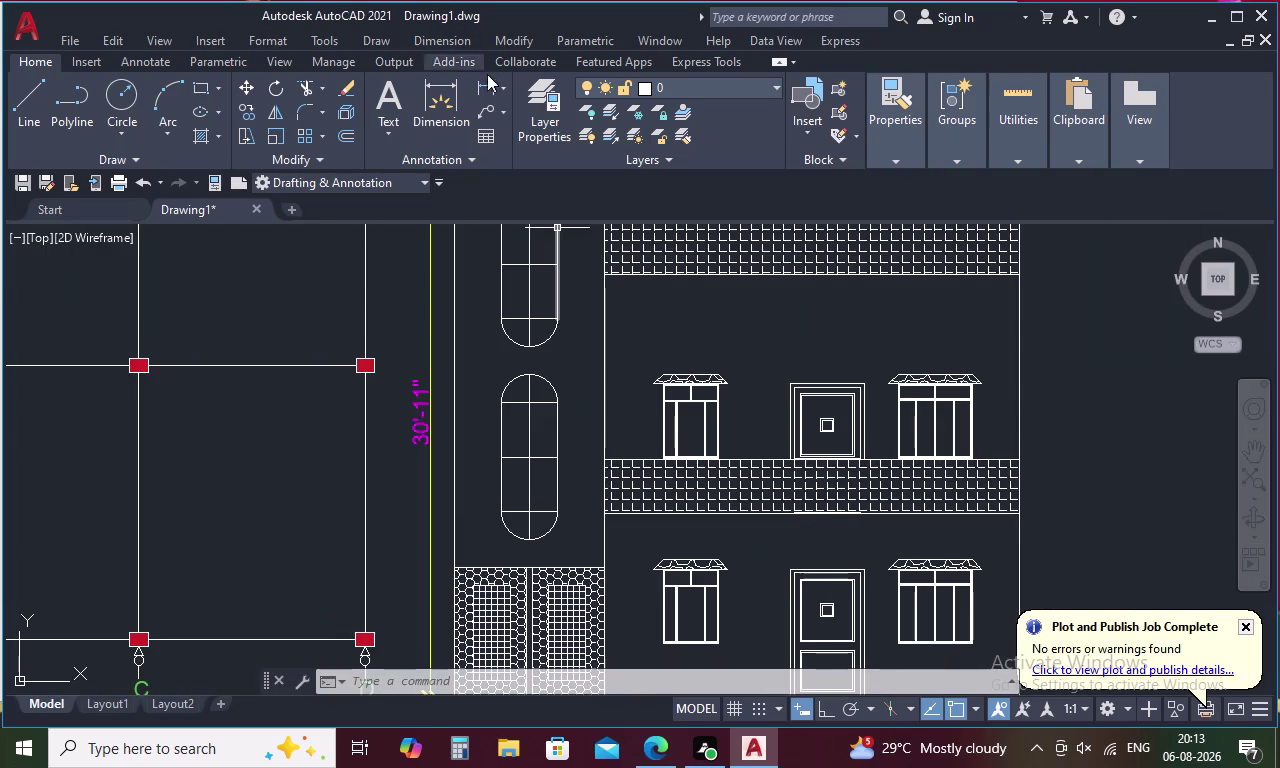
middle_drag(811, 370, 805, 374)
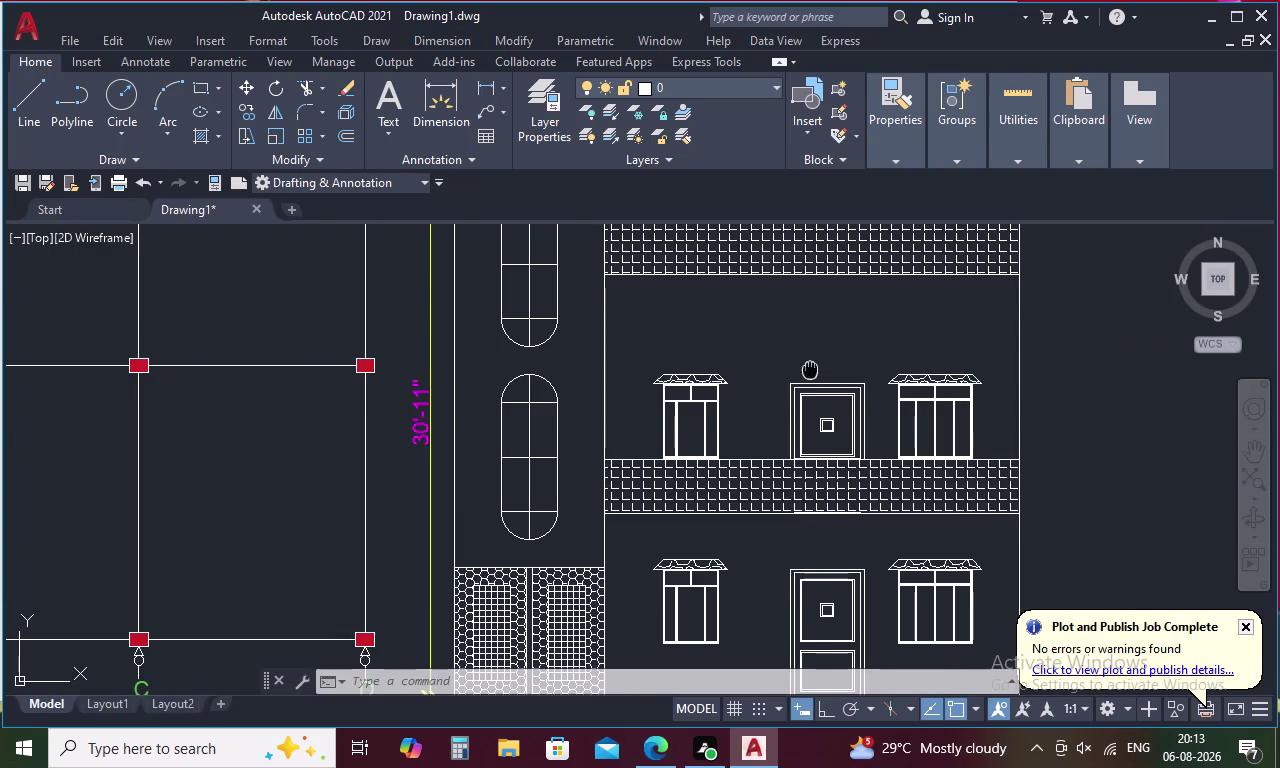
middle_drag(805, 374, 786, 449)
scroll(down, 3)
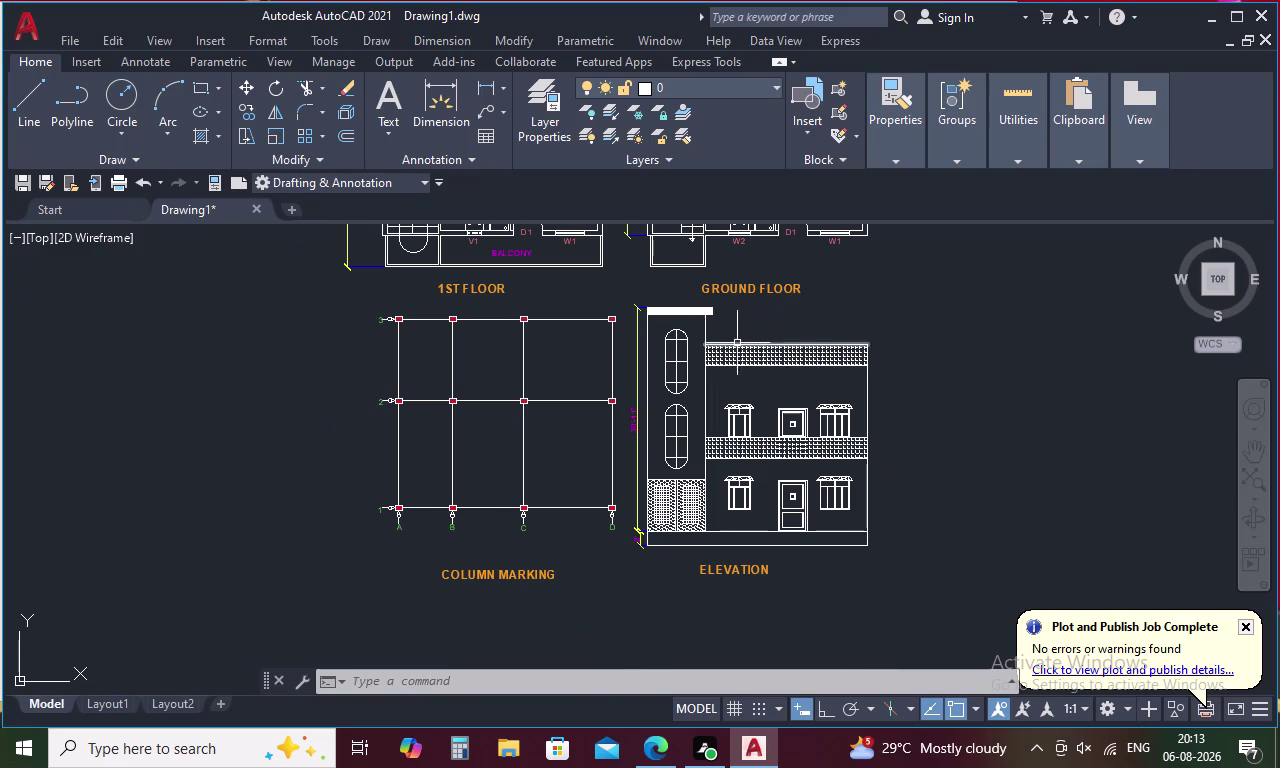
scroll(up, 3)
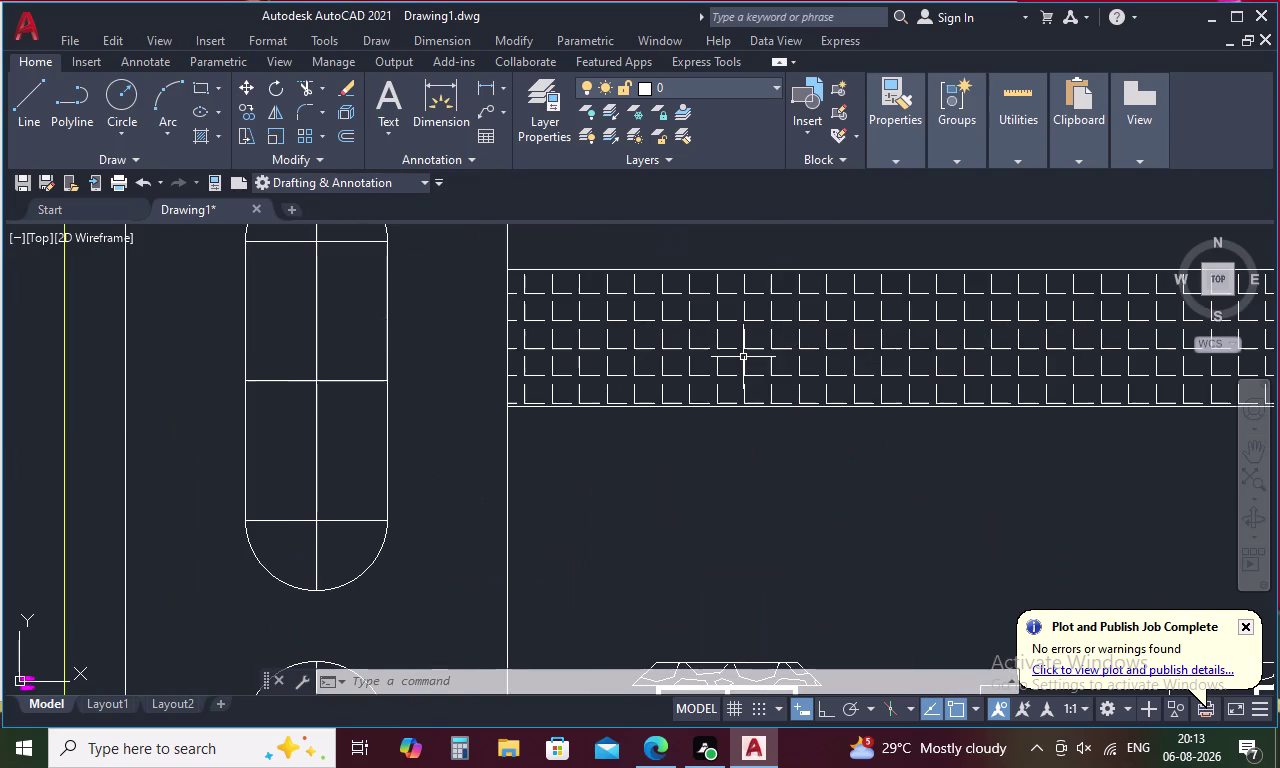
scroll(down, 3)
scroll(down, 3)
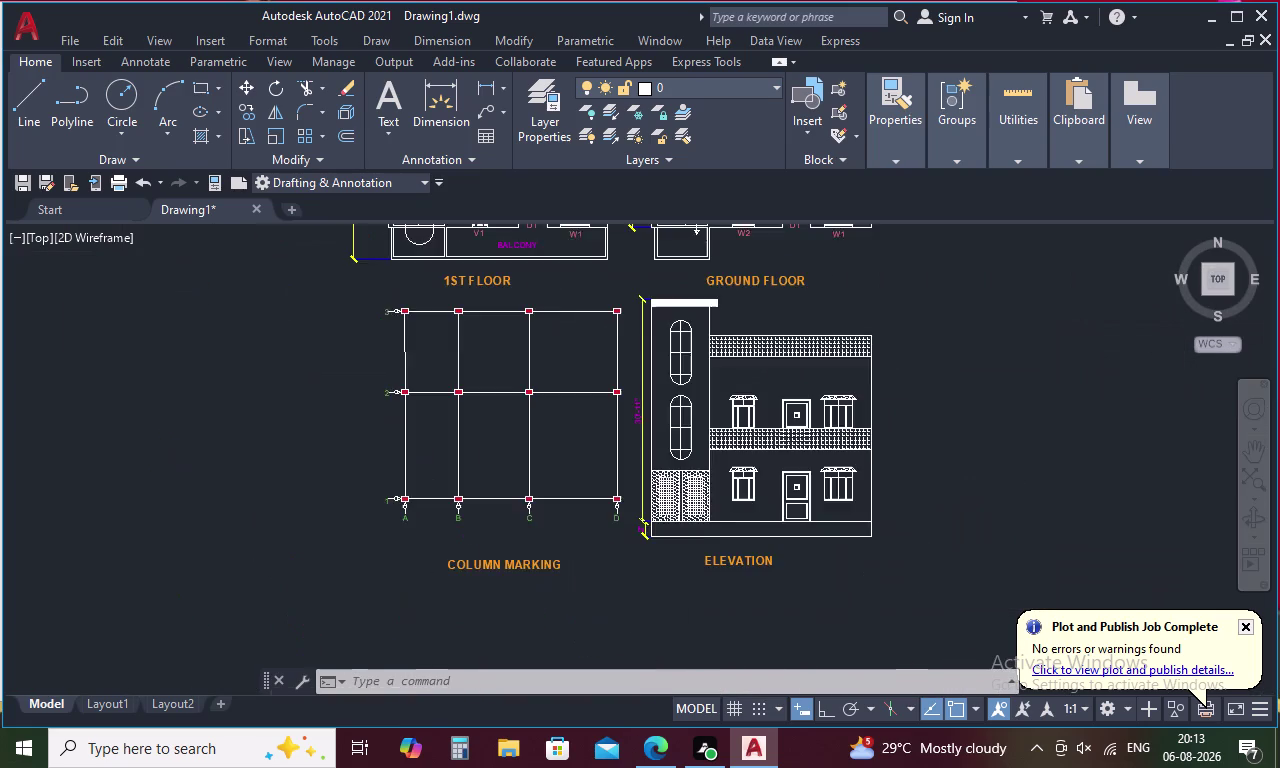
scroll(down, 3)
scroll(down, 3)
scroll(up, 3)
scroll(up, 3)
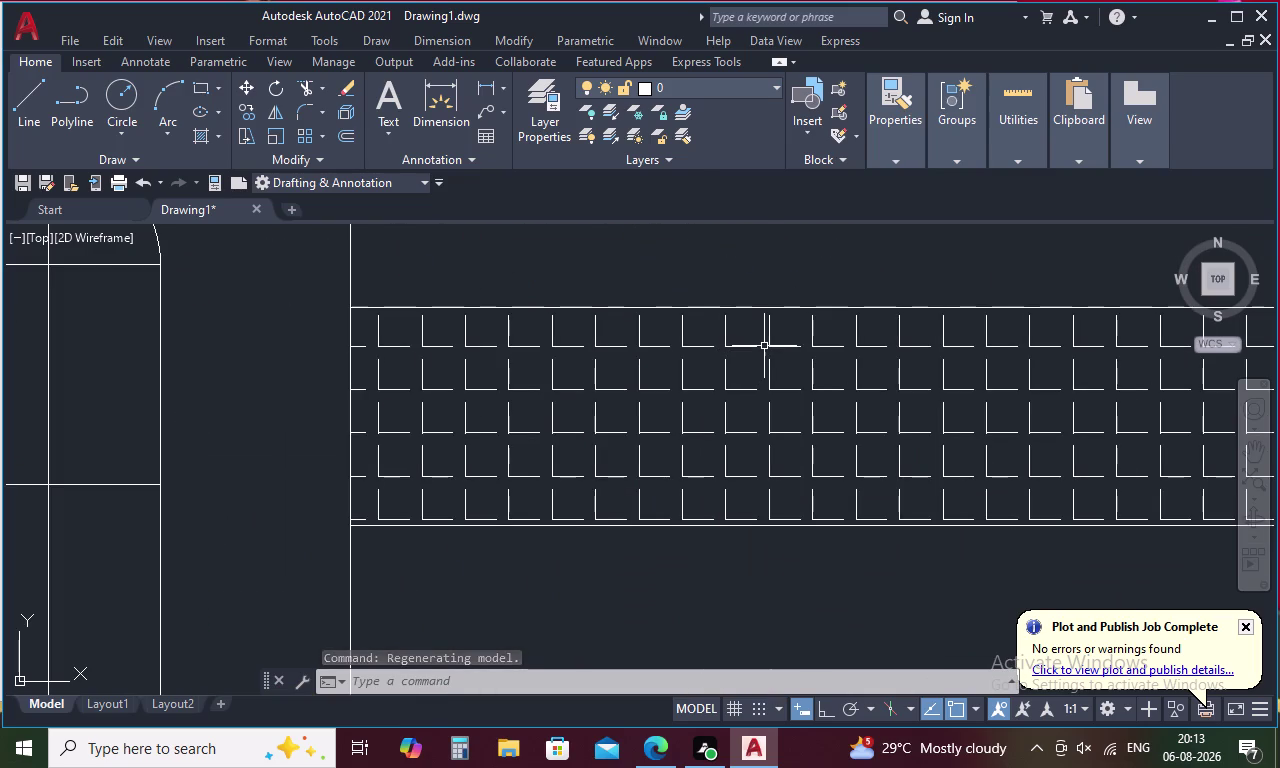
scroll(up, 3)
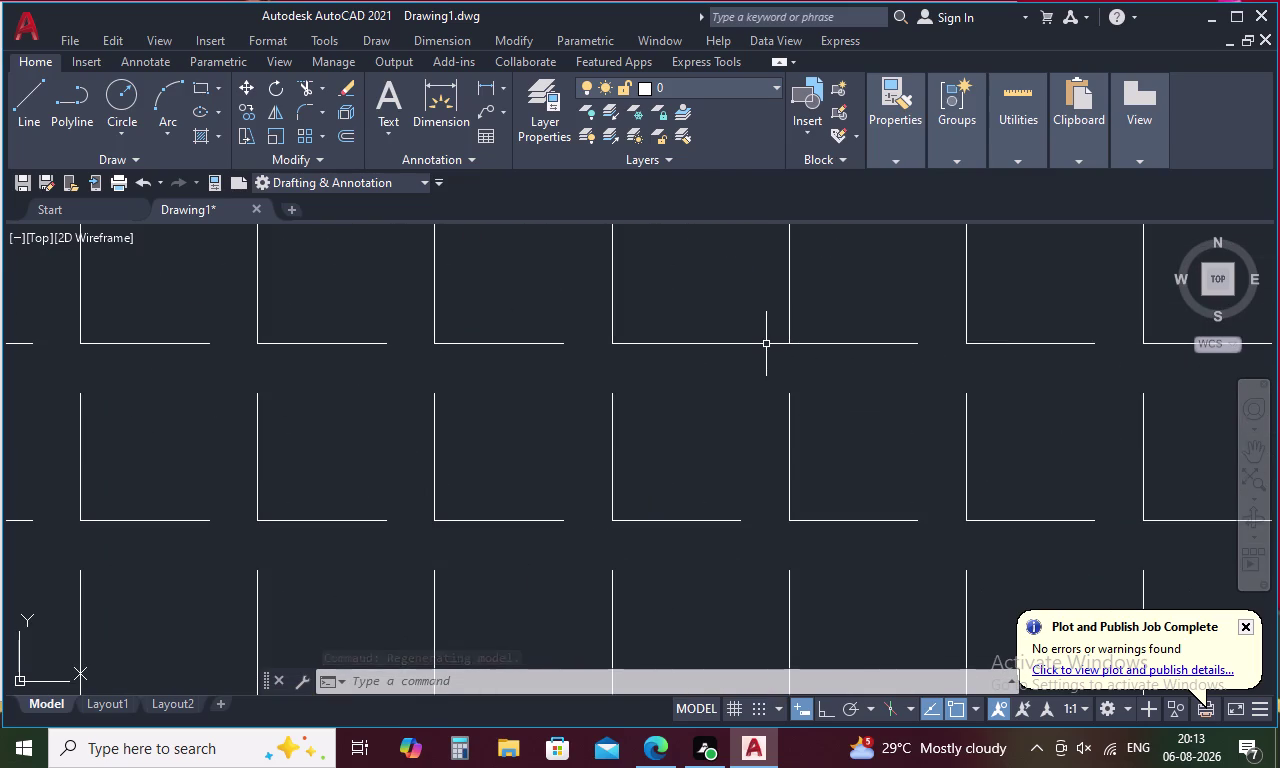